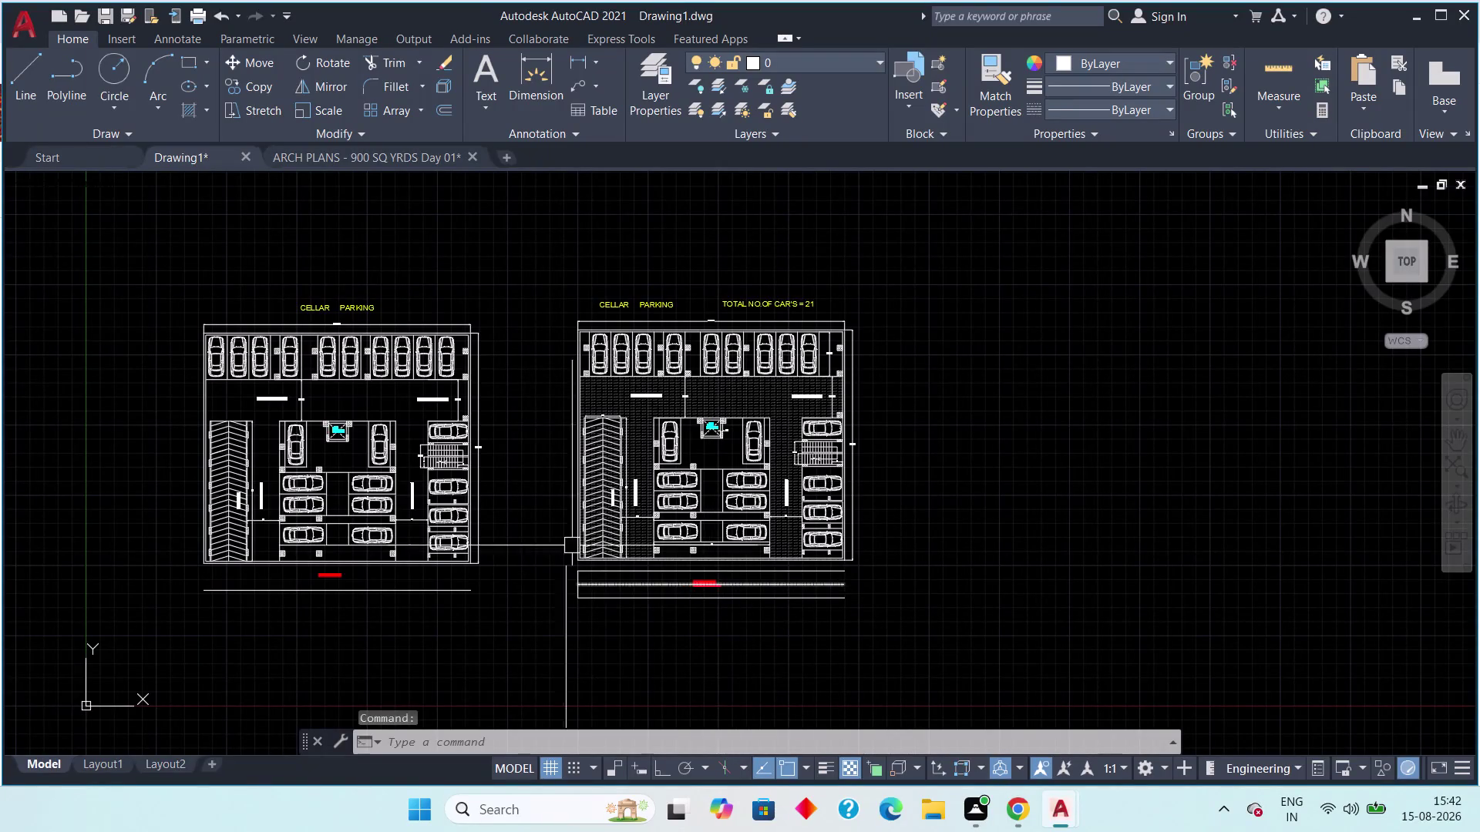
Pan and zoom across the right plan's title, driveway and both plan headings.
scroll(up, 3)
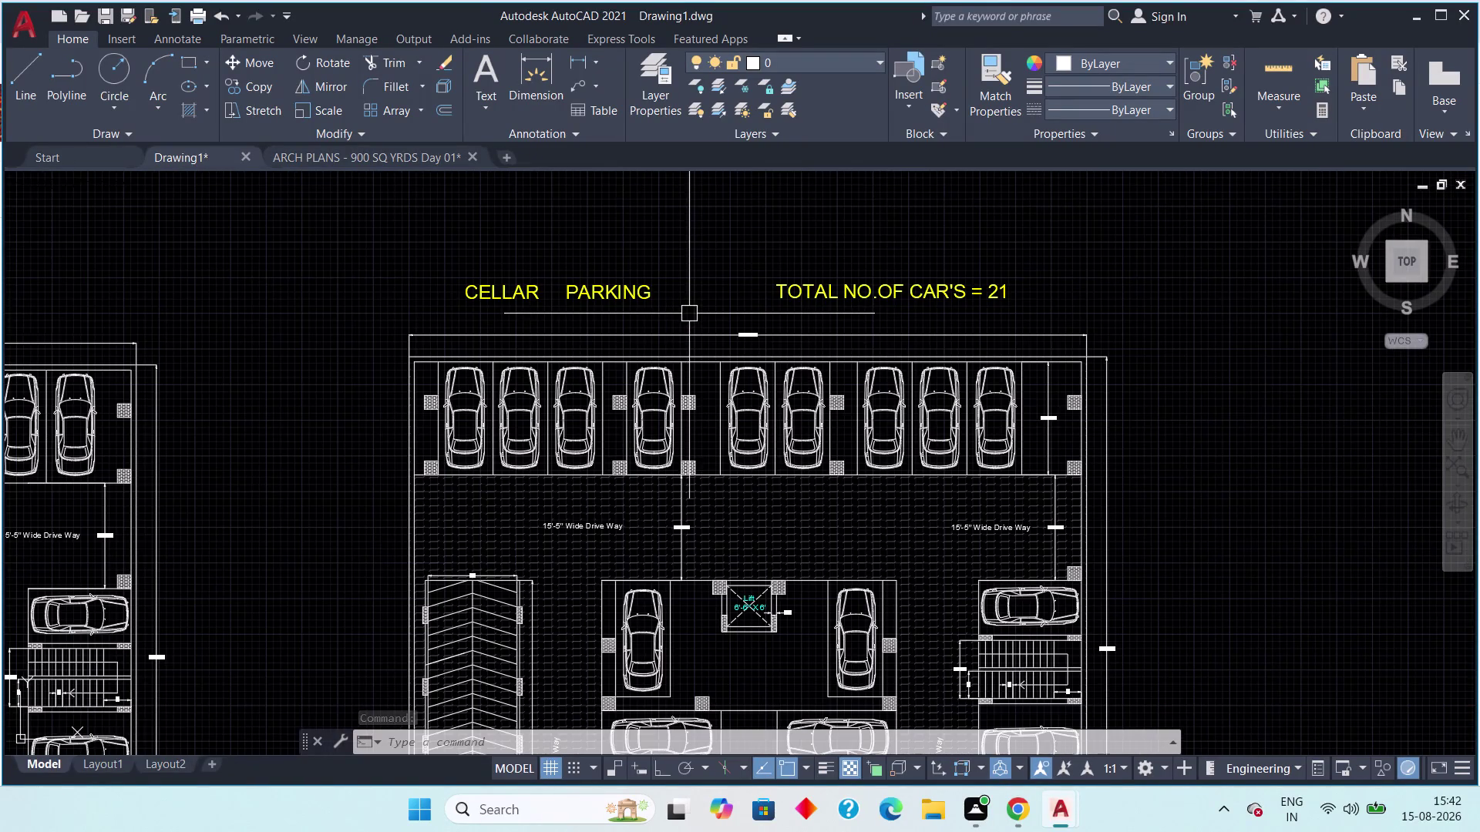
middle_drag(699, 312, 682, 329)
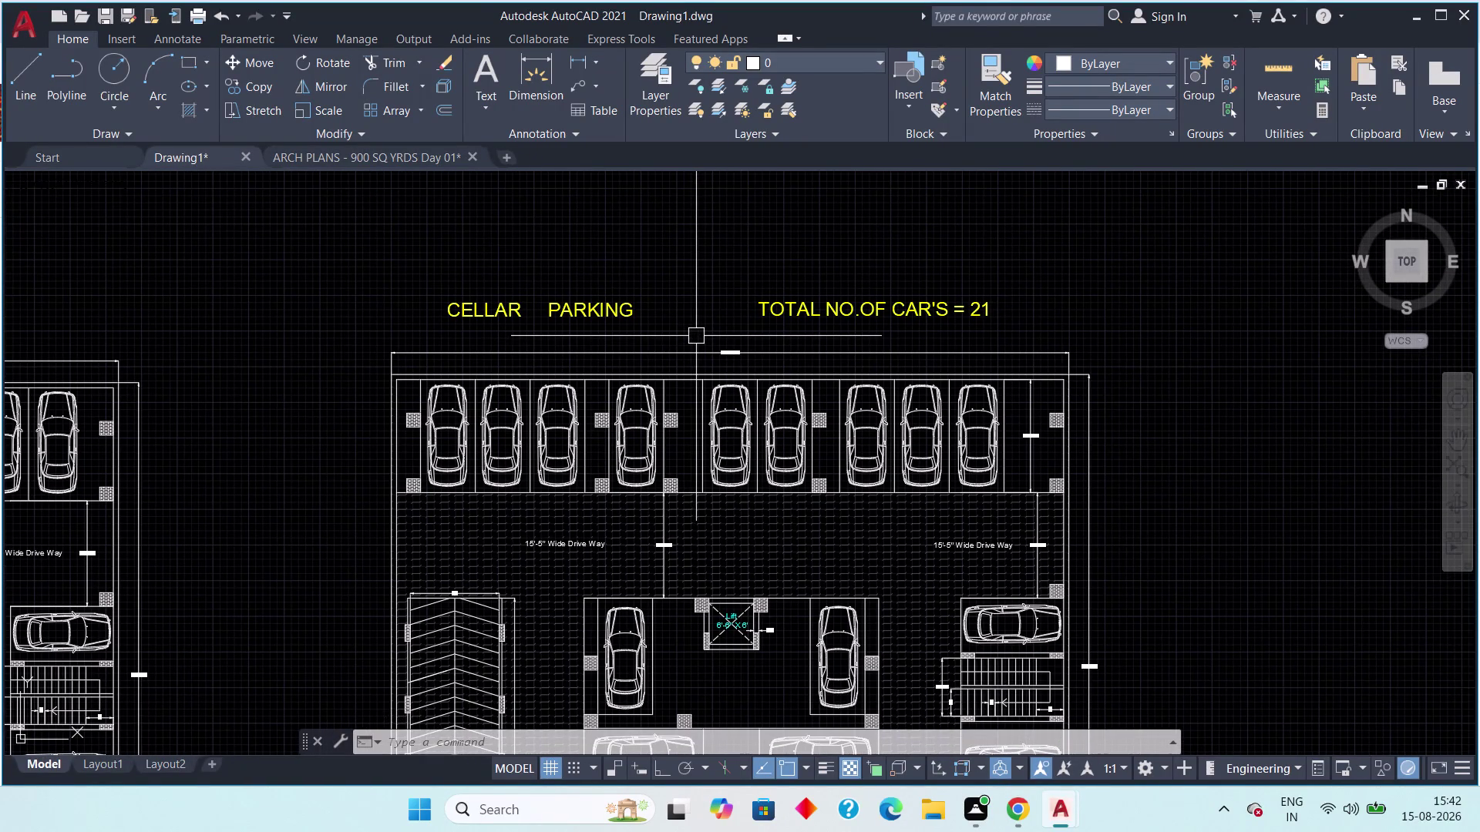
middle_drag(696, 336, 797, 352)
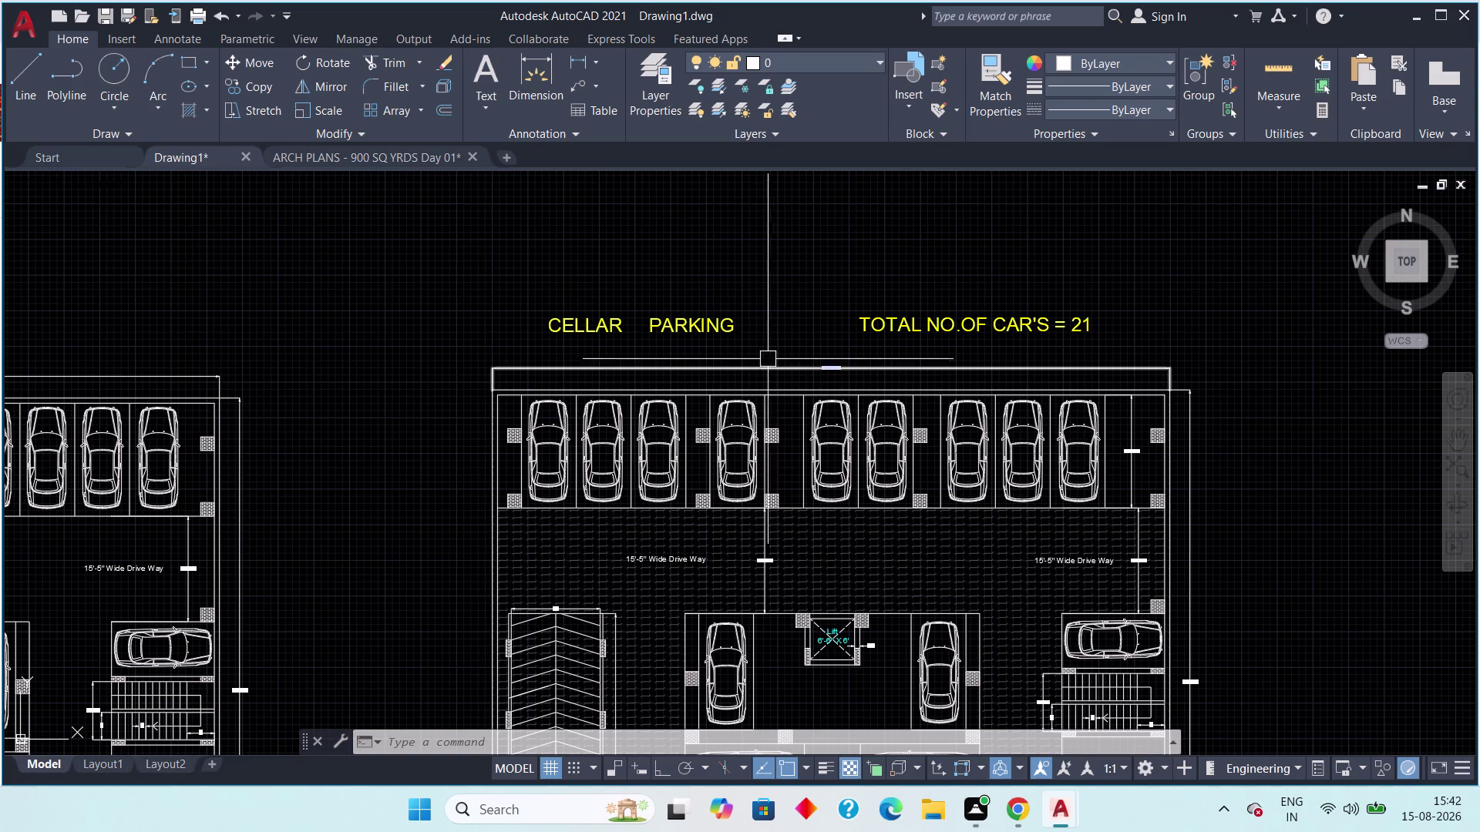
middle_drag(776, 354, 826, 368)
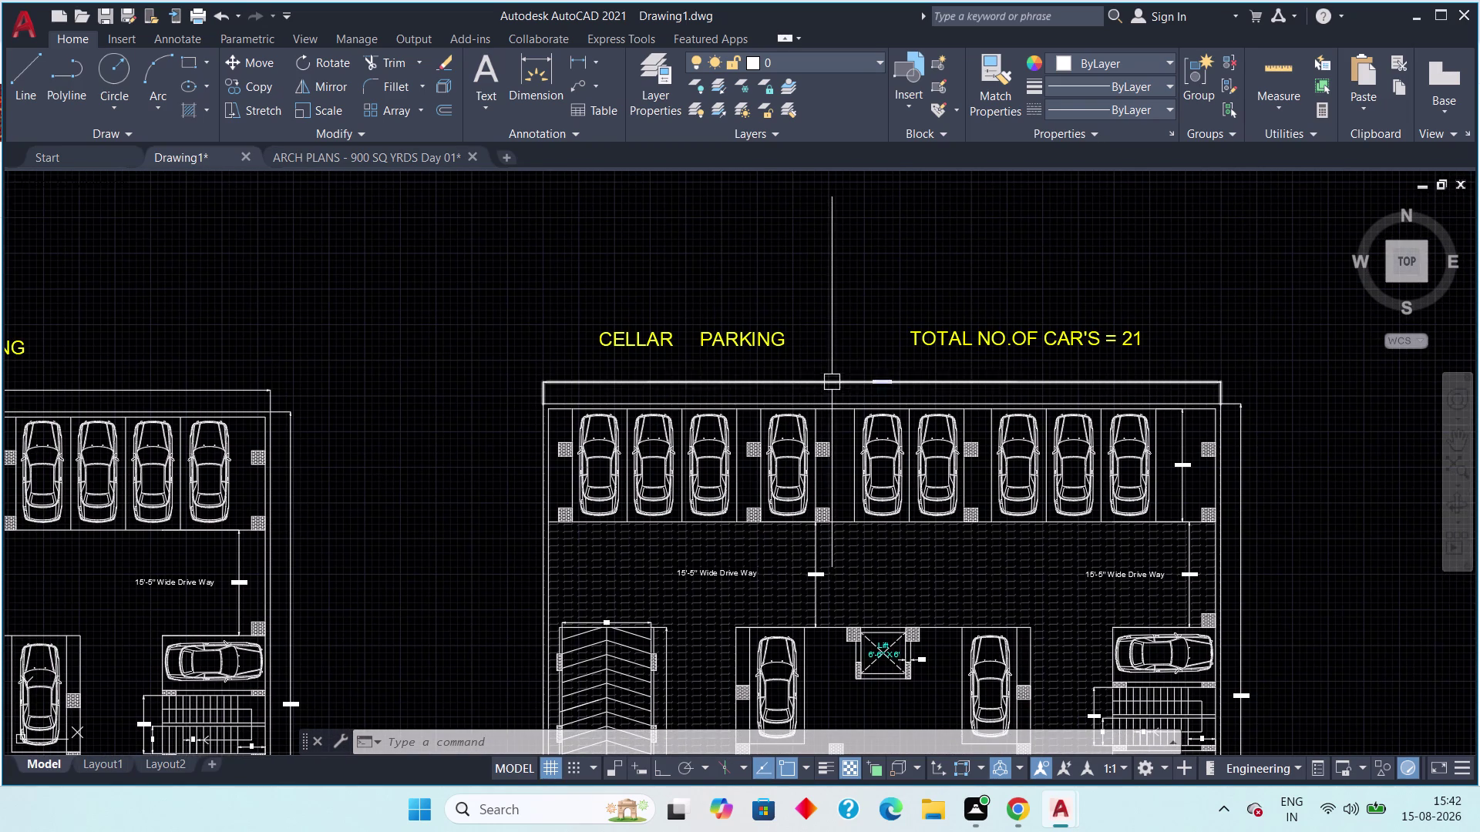
middle_drag(814, 365, 953, 360)
middle_drag(957, 358, 918, 359)
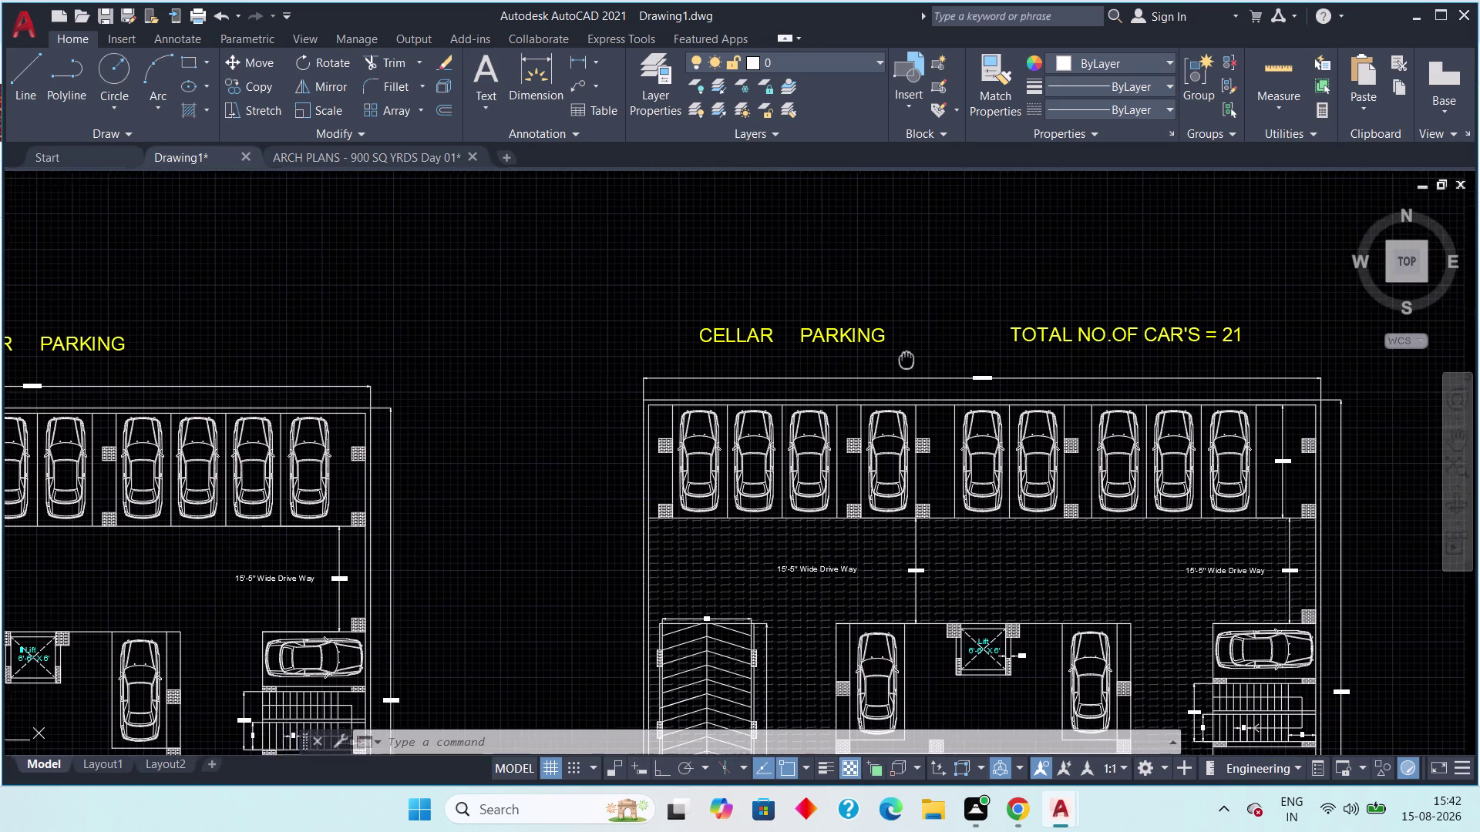
middle_drag(918, 359, 827, 366)
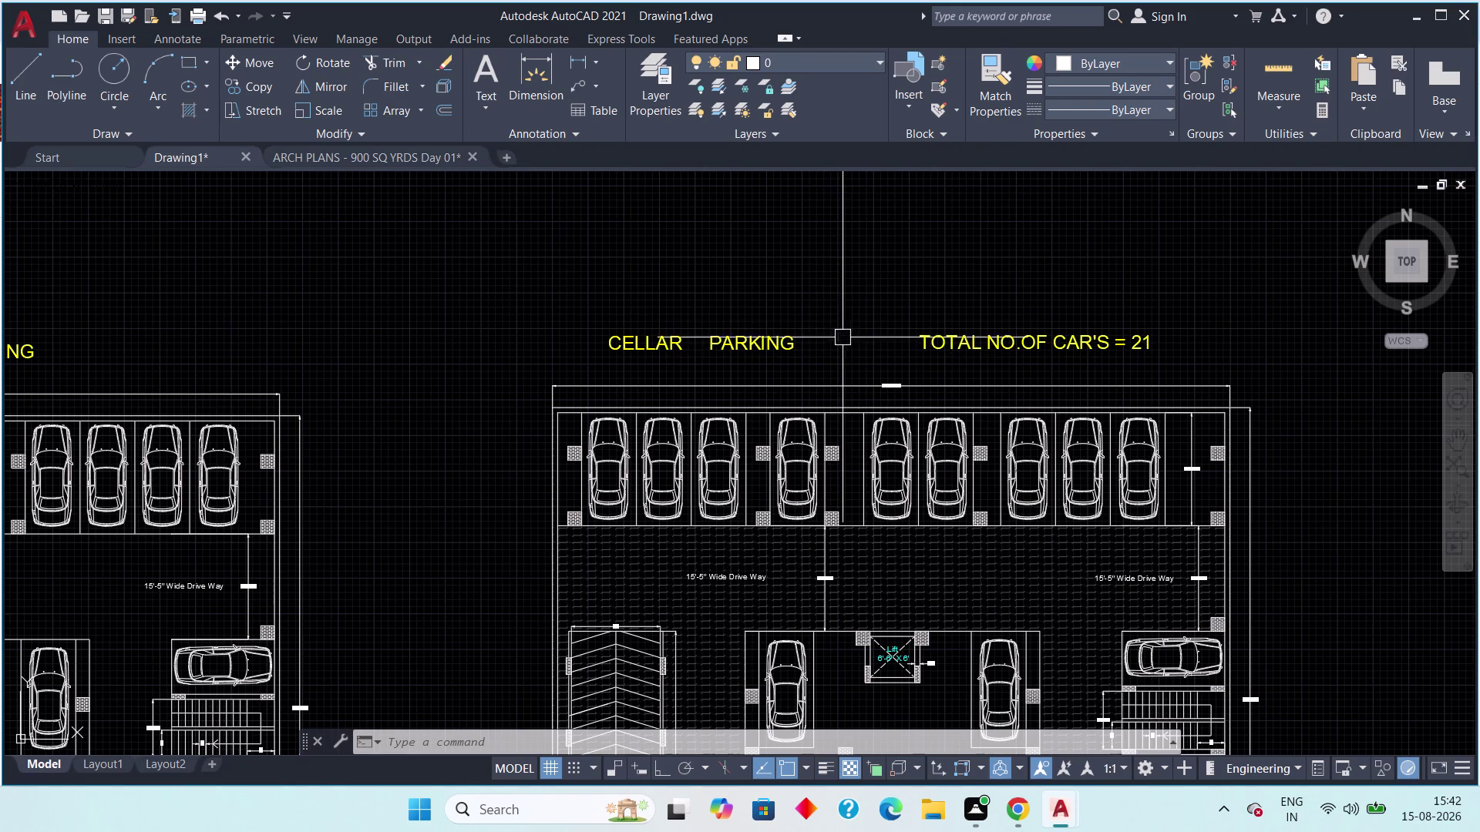
middle_drag(845, 342, 949, 328)
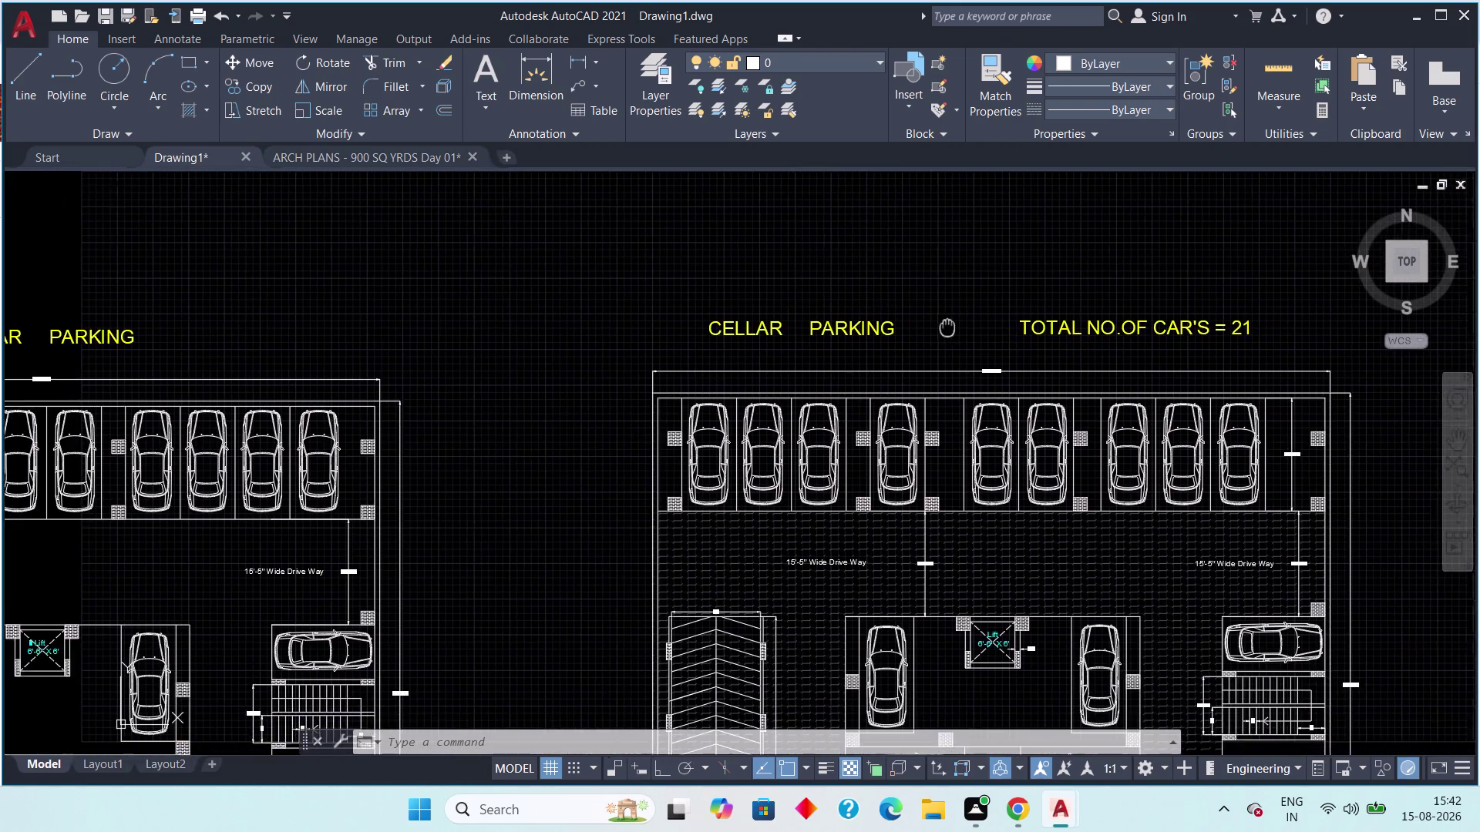
middle_drag(948, 327, 950, 328)
scroll(down, 3)
middle_drag(711, 387, 951, 425)
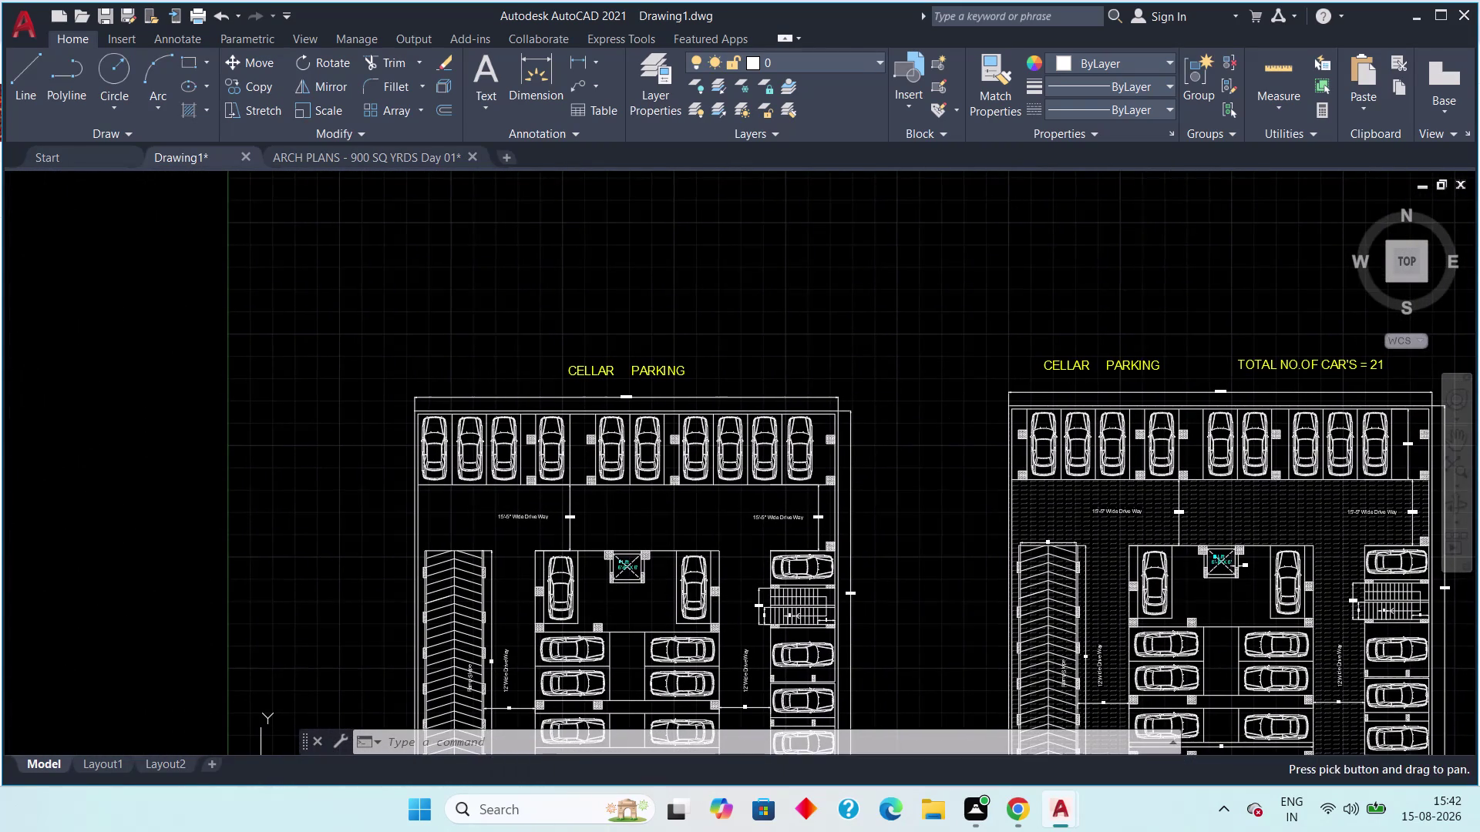
middle_drag(922, 510, 850, 453)
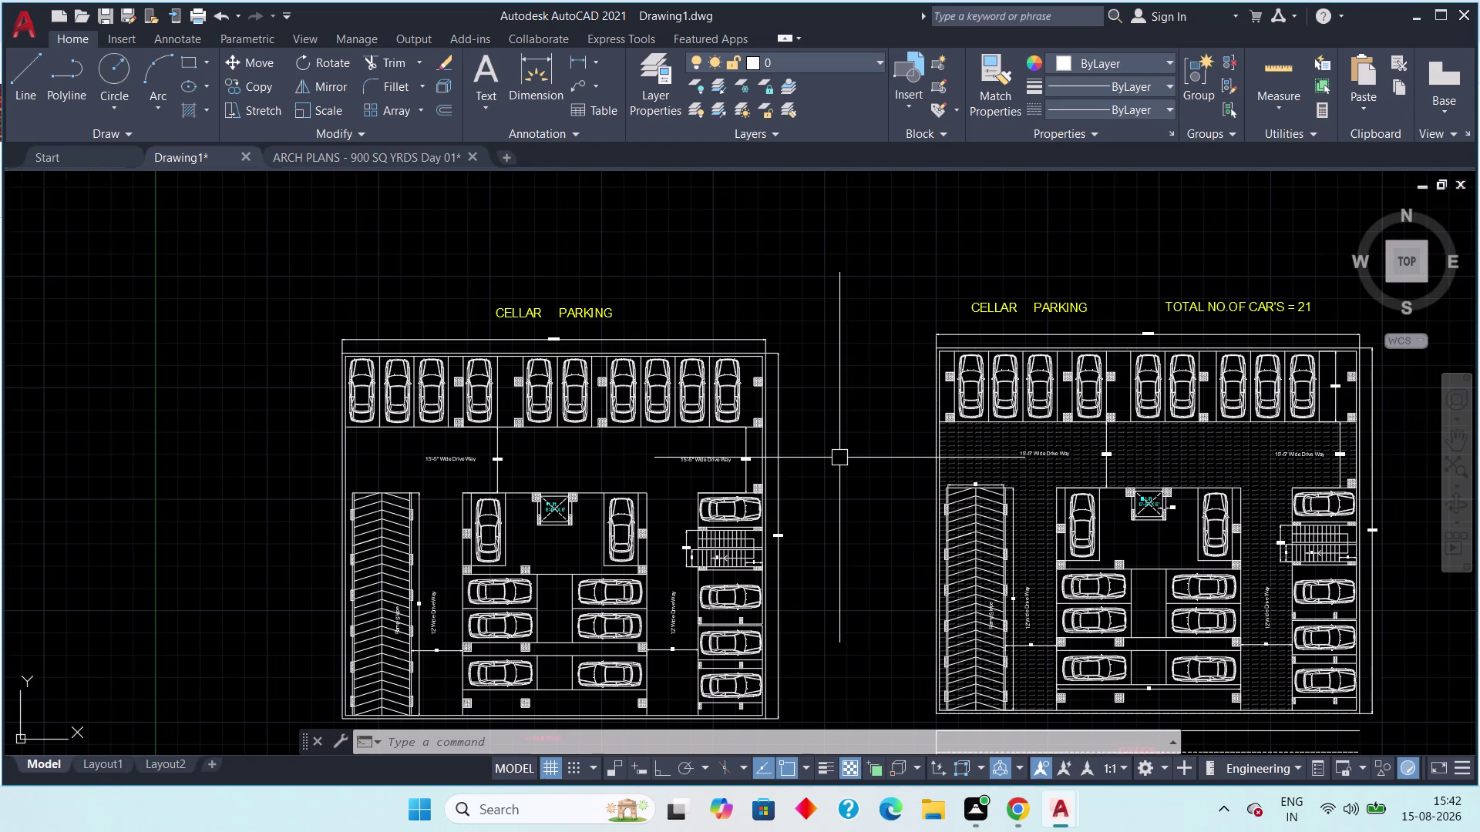
scroll(up, 3)
middle_drag(462, 479, 474, 479)
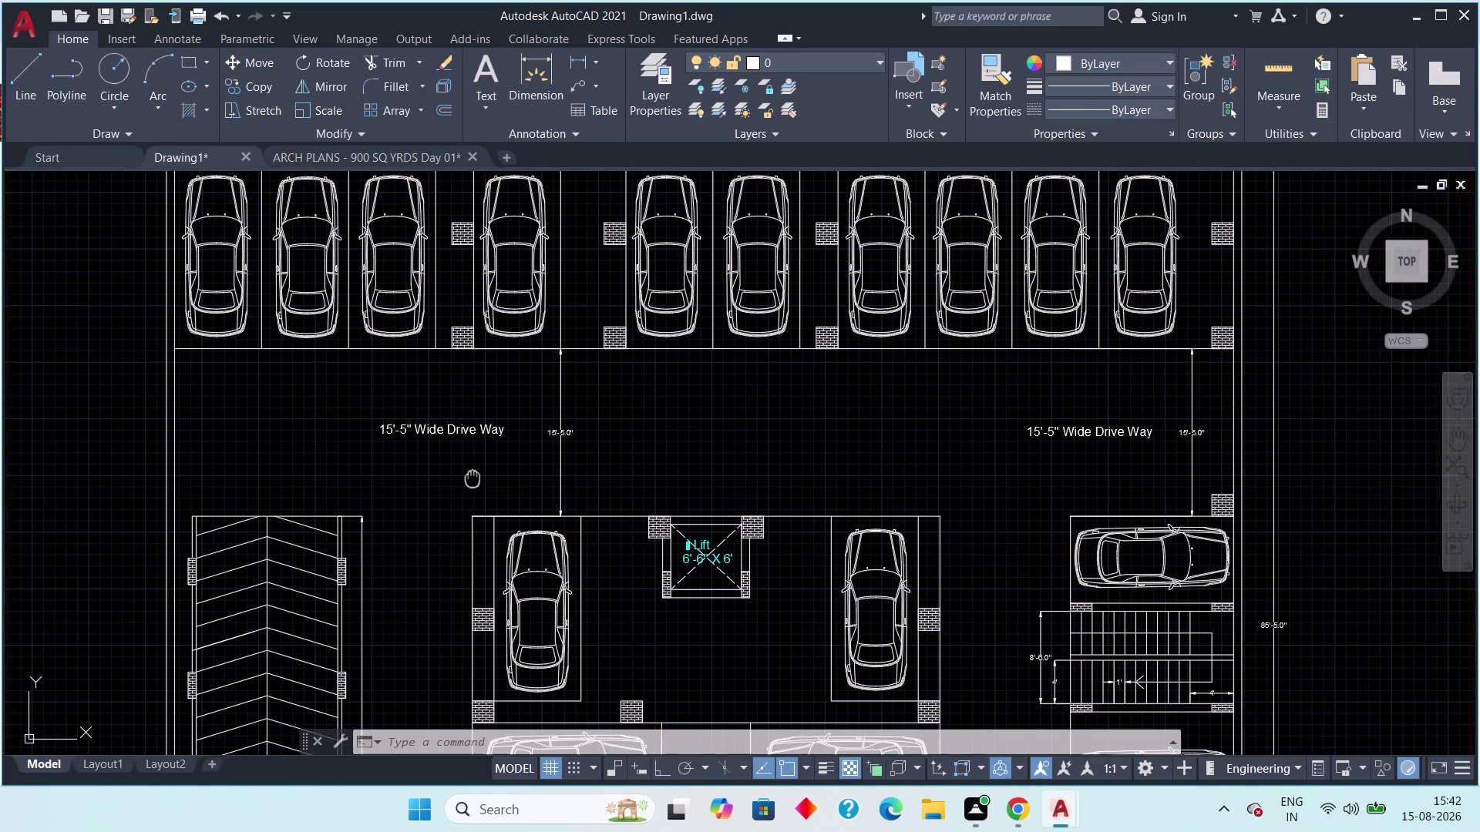
middle_drag(474, 479, 531, 471)
scroll(down, 3)
scroll(up, 3)
scroll(down, 3)
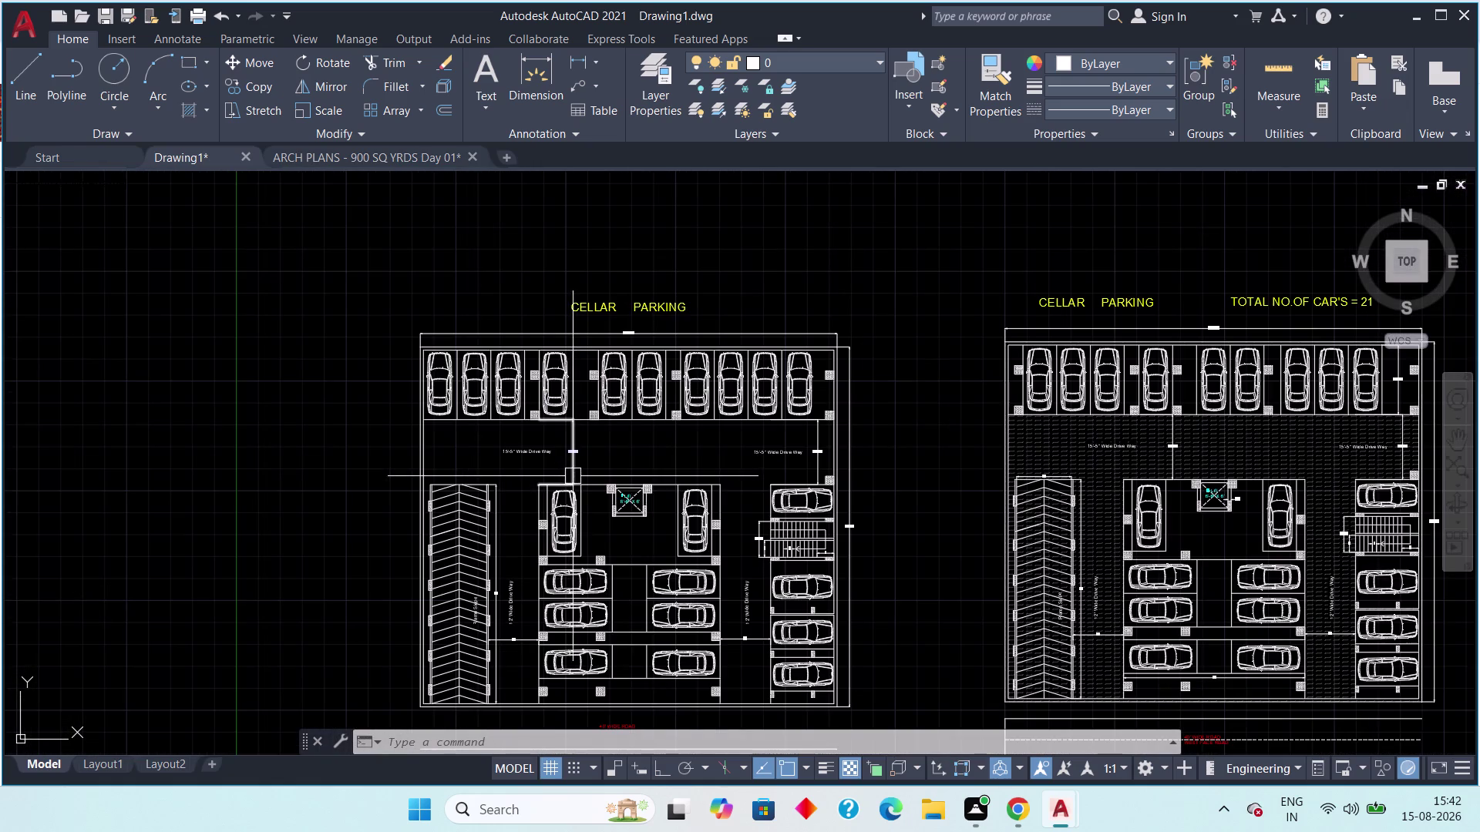
middle_drag(762, 484, 650, 442)
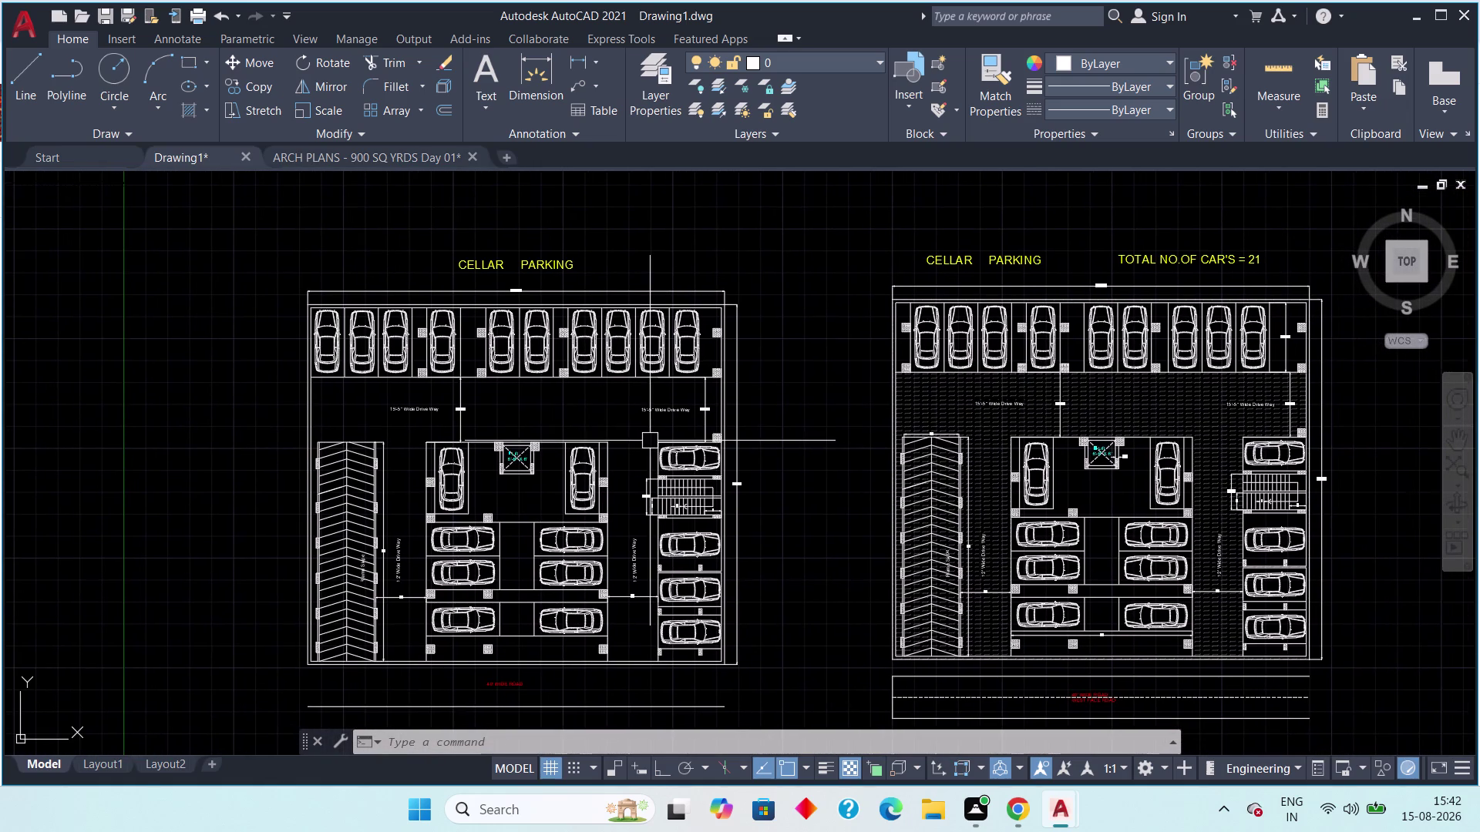
middle_drag(832, 481, 783, 401)
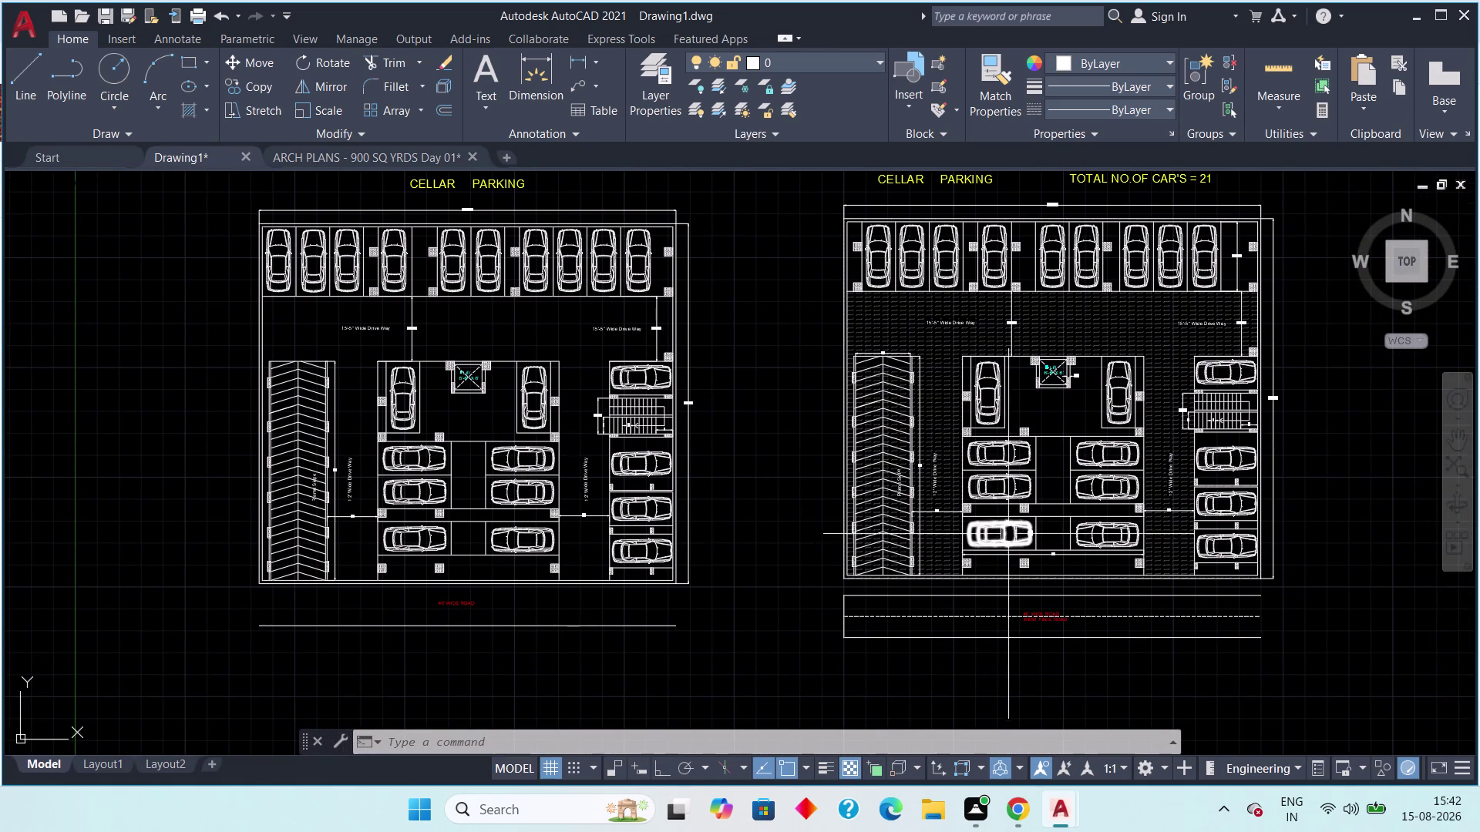
scroll(up, 3)
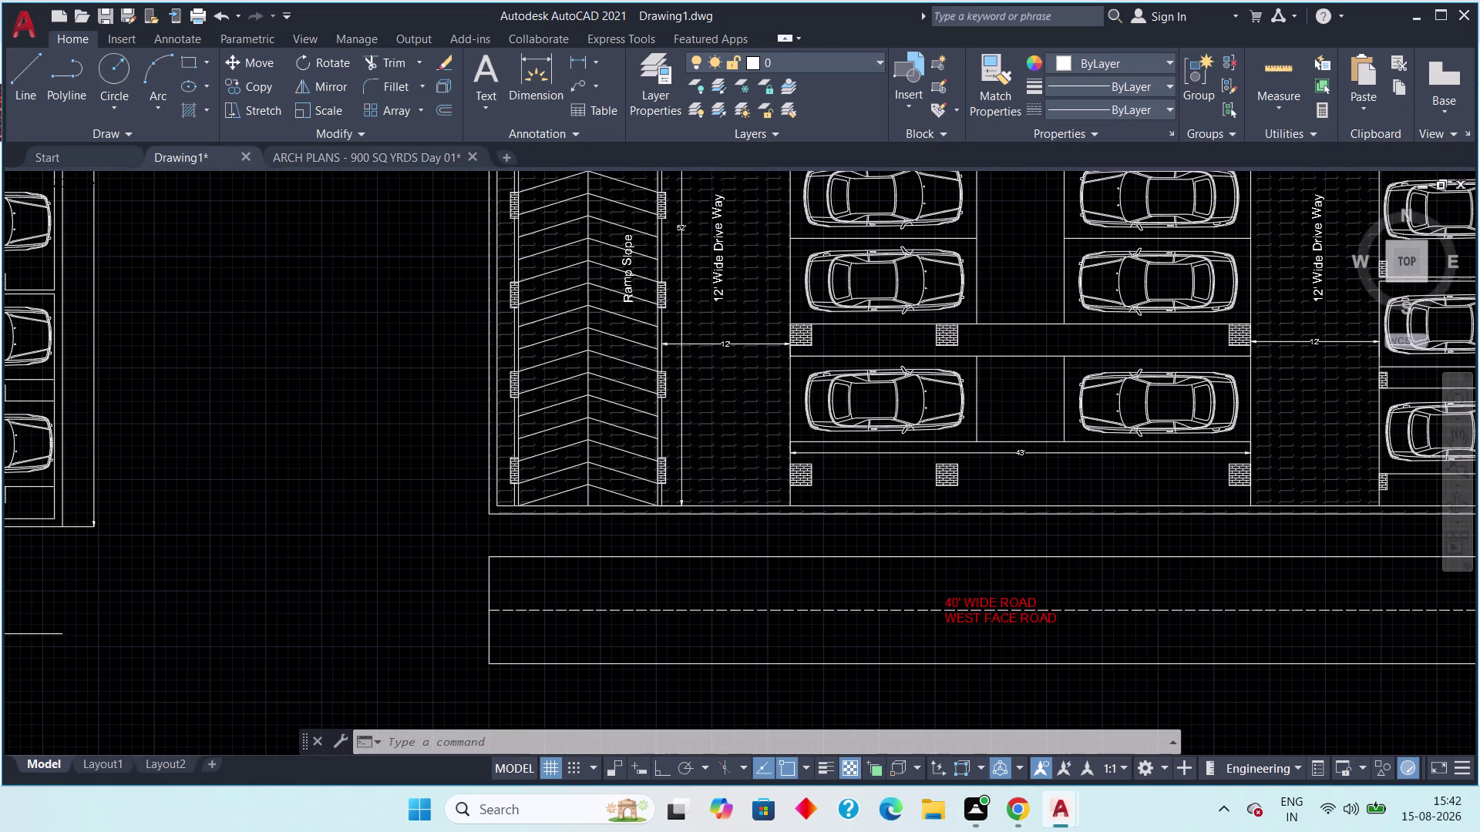
scroll(down, 3)
scroll(down, 3)
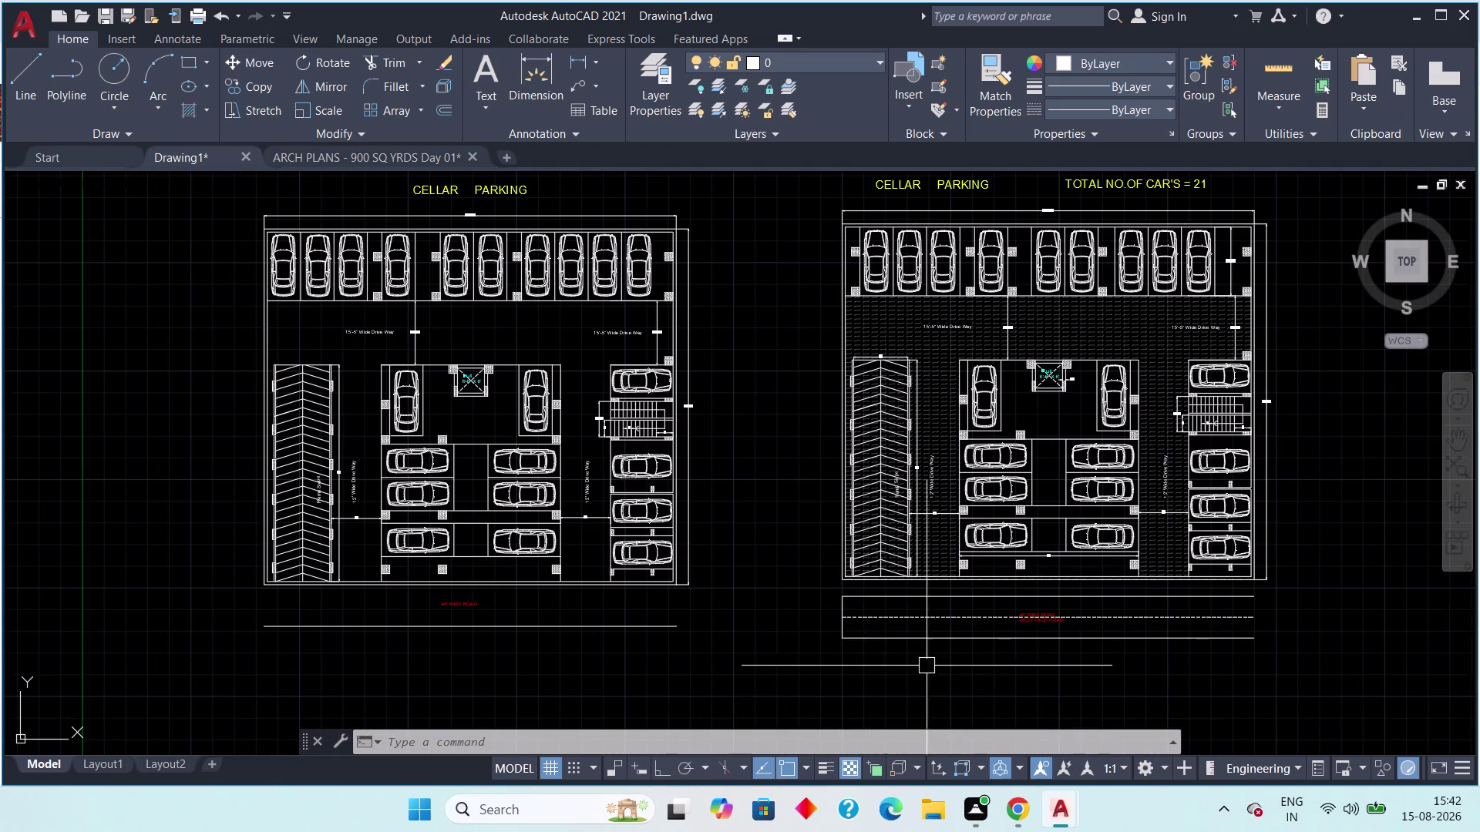
Frame both parking plans side by side, then start a crossing window over the left plan.
middle_drag(871, 656, 706, 680)
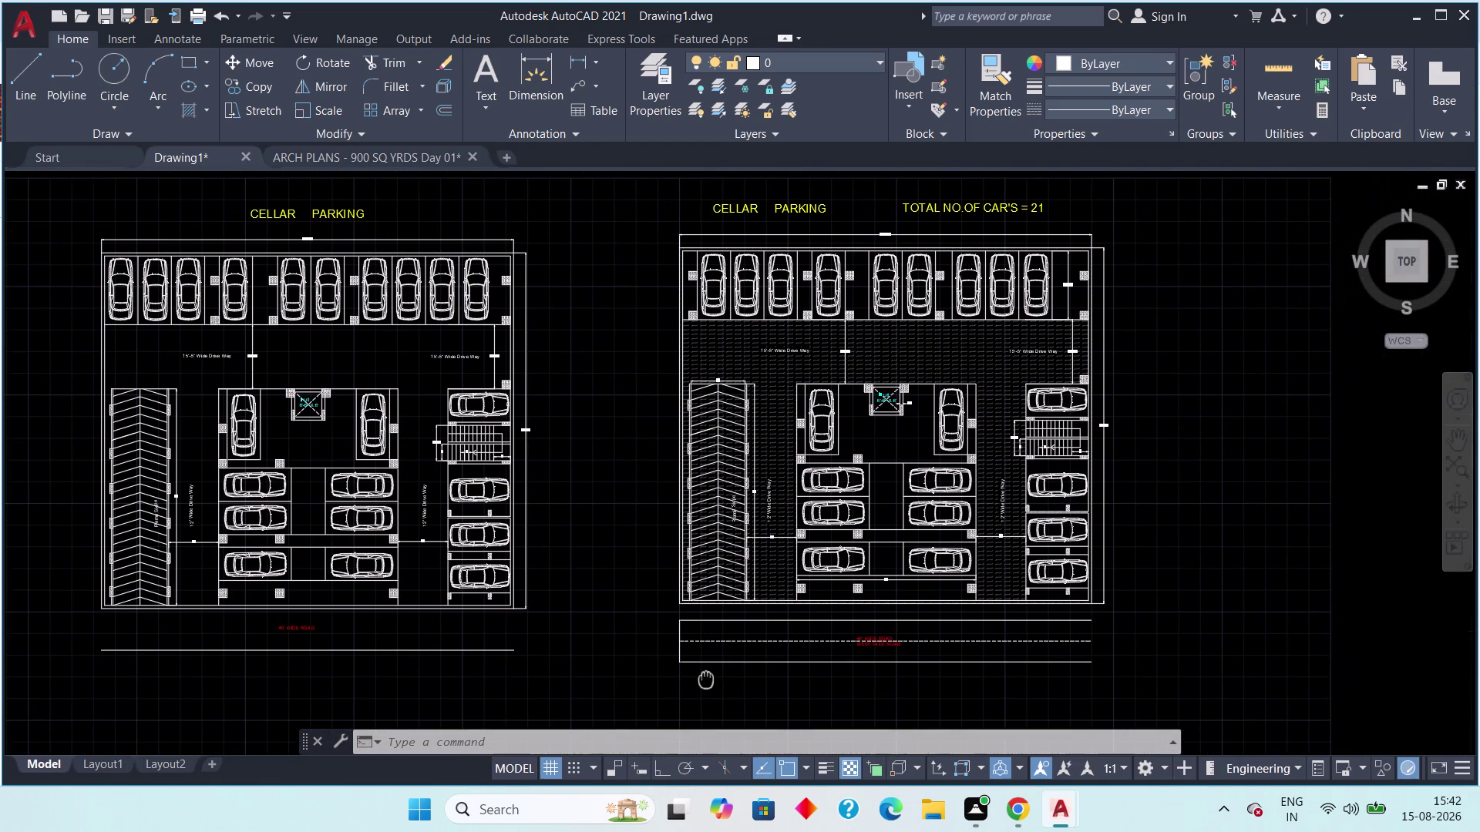
middle_drag(706, 680, 682, 673)
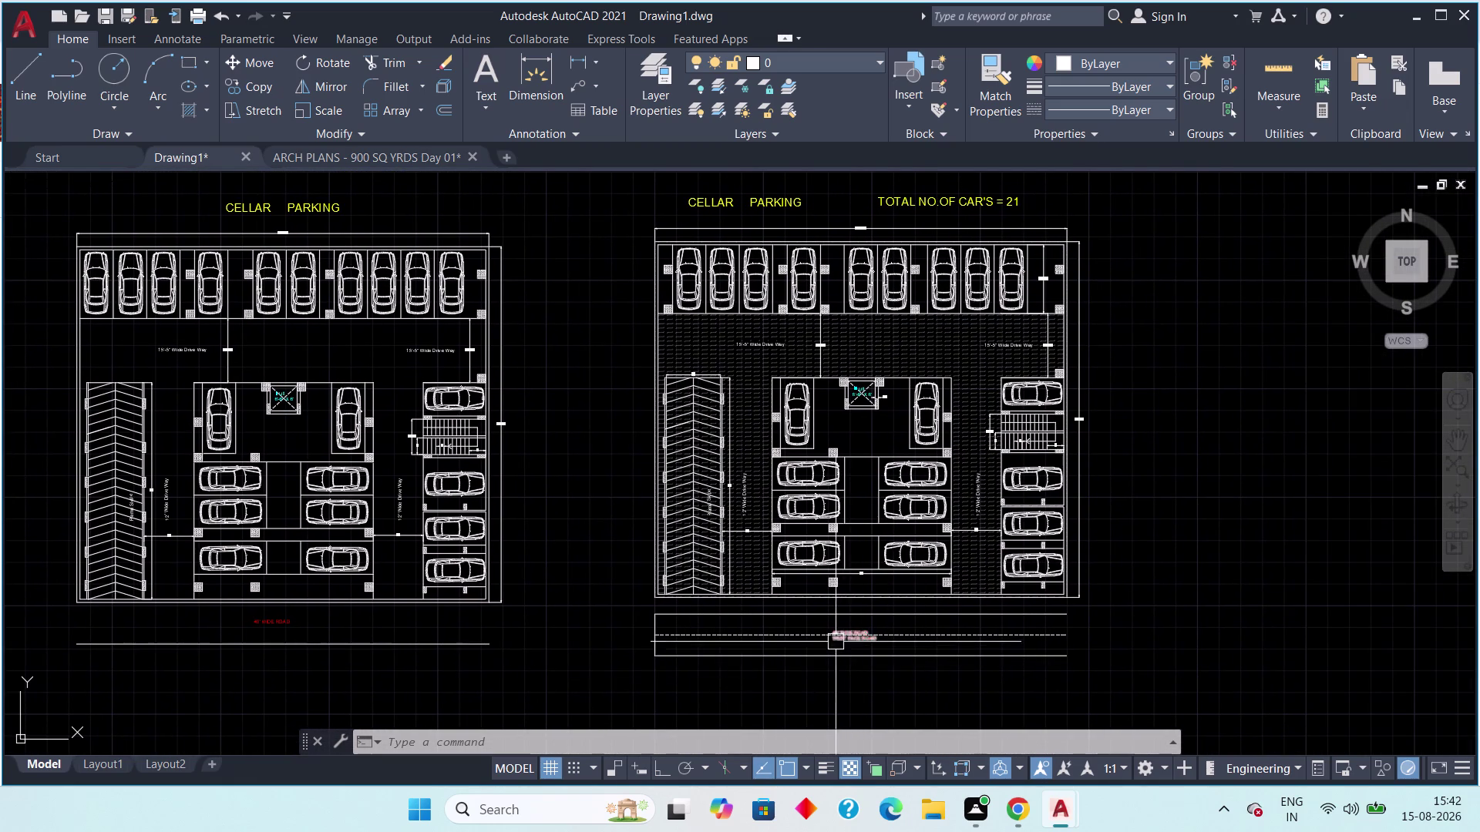
scroll(up, 3)
middle_drag(710, 450, 675, 706)
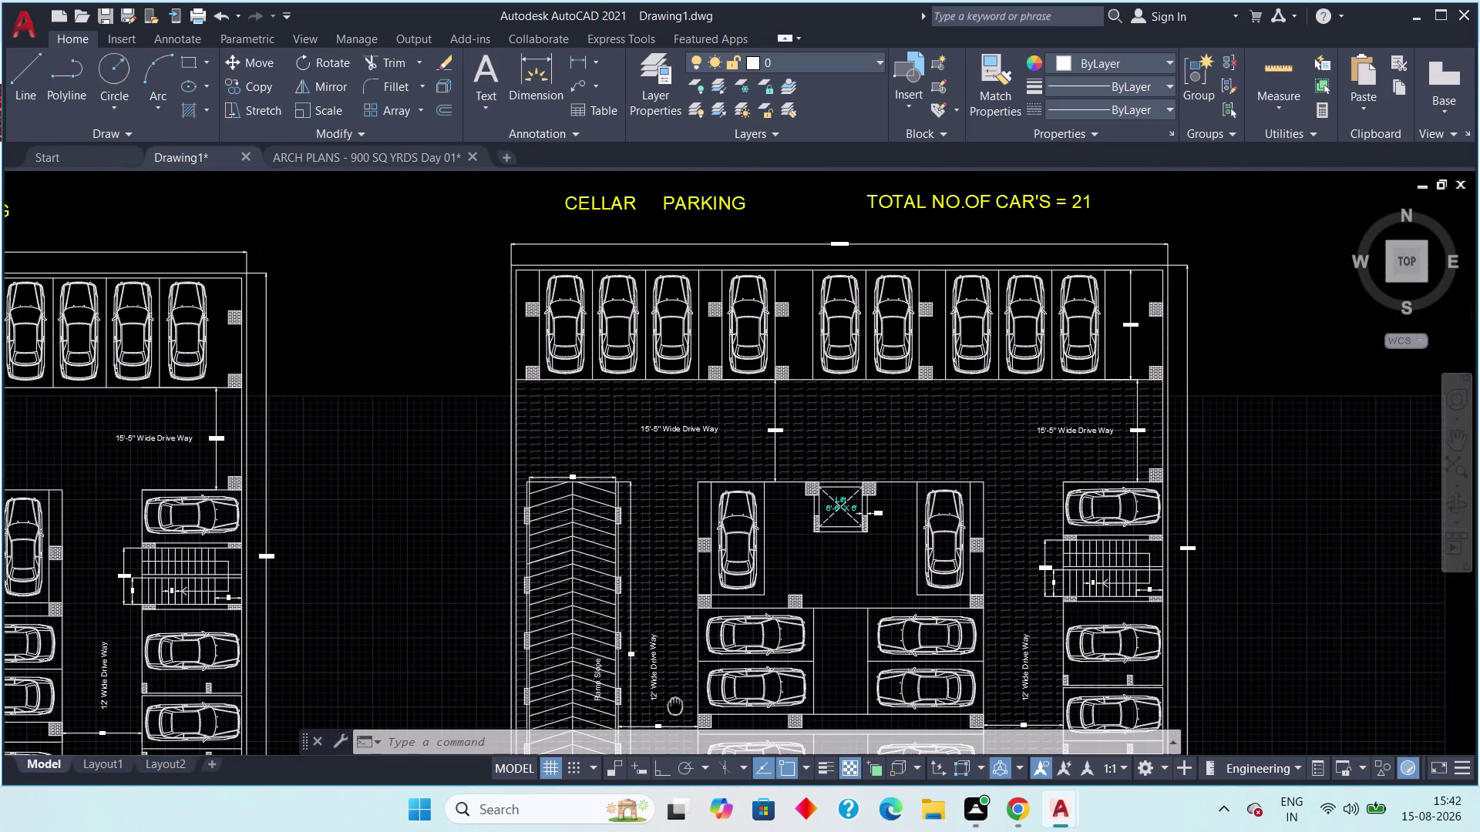
middle_drag(675, 706, 674, 706)
scroll(up, 3)
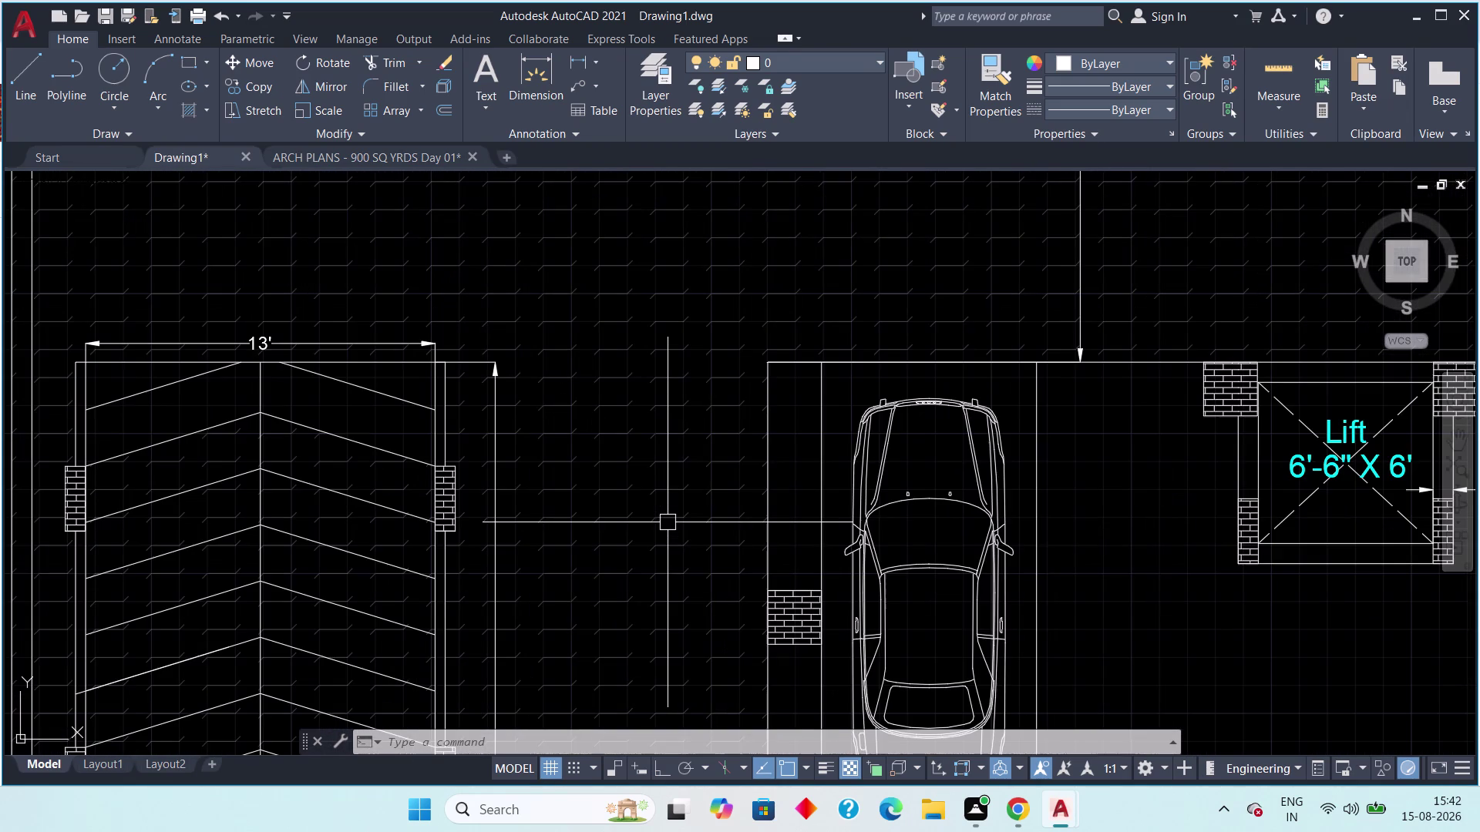
scroll(up, 3)
scroll(down, 3)
scroll(down, 3)
middle_drag(944, 443, 922, 449)
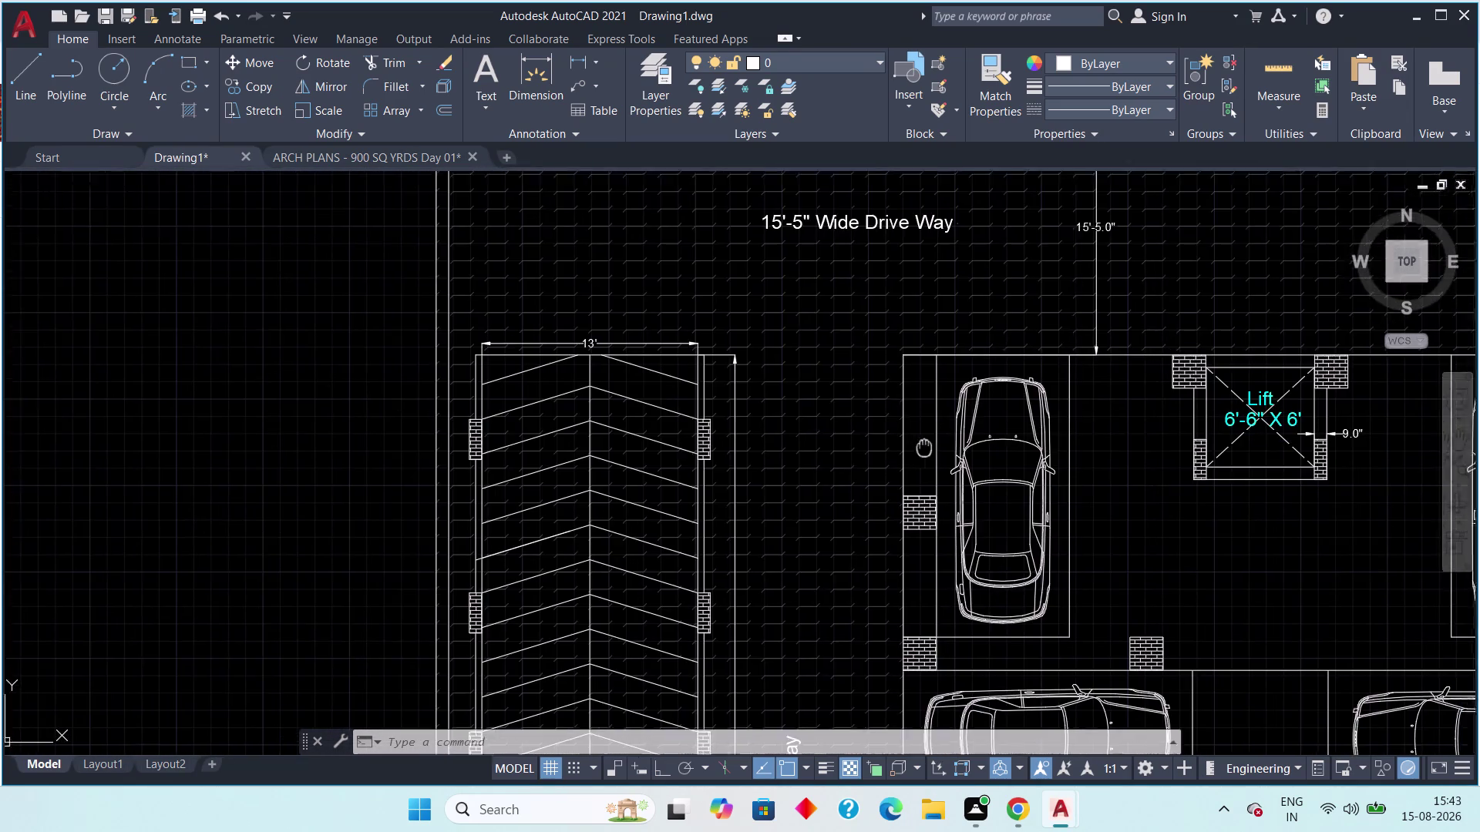
middle_drag(922, 448, 896, 477)
scroll(down, 3)
middle_drag(1087, 454, 907, 400)
scroll(down, 3)
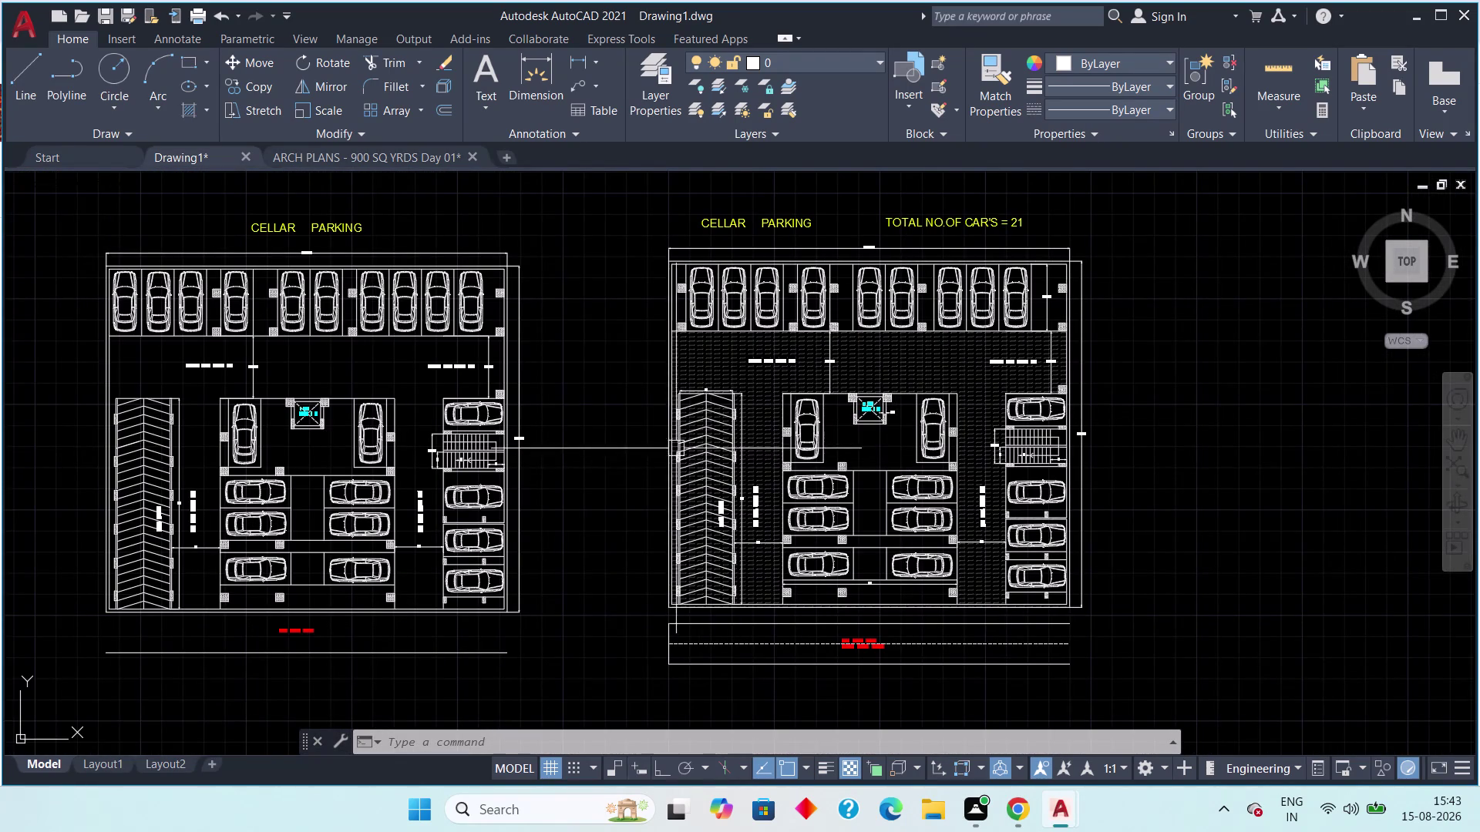
middle_drag(605, 458, 716, 454)
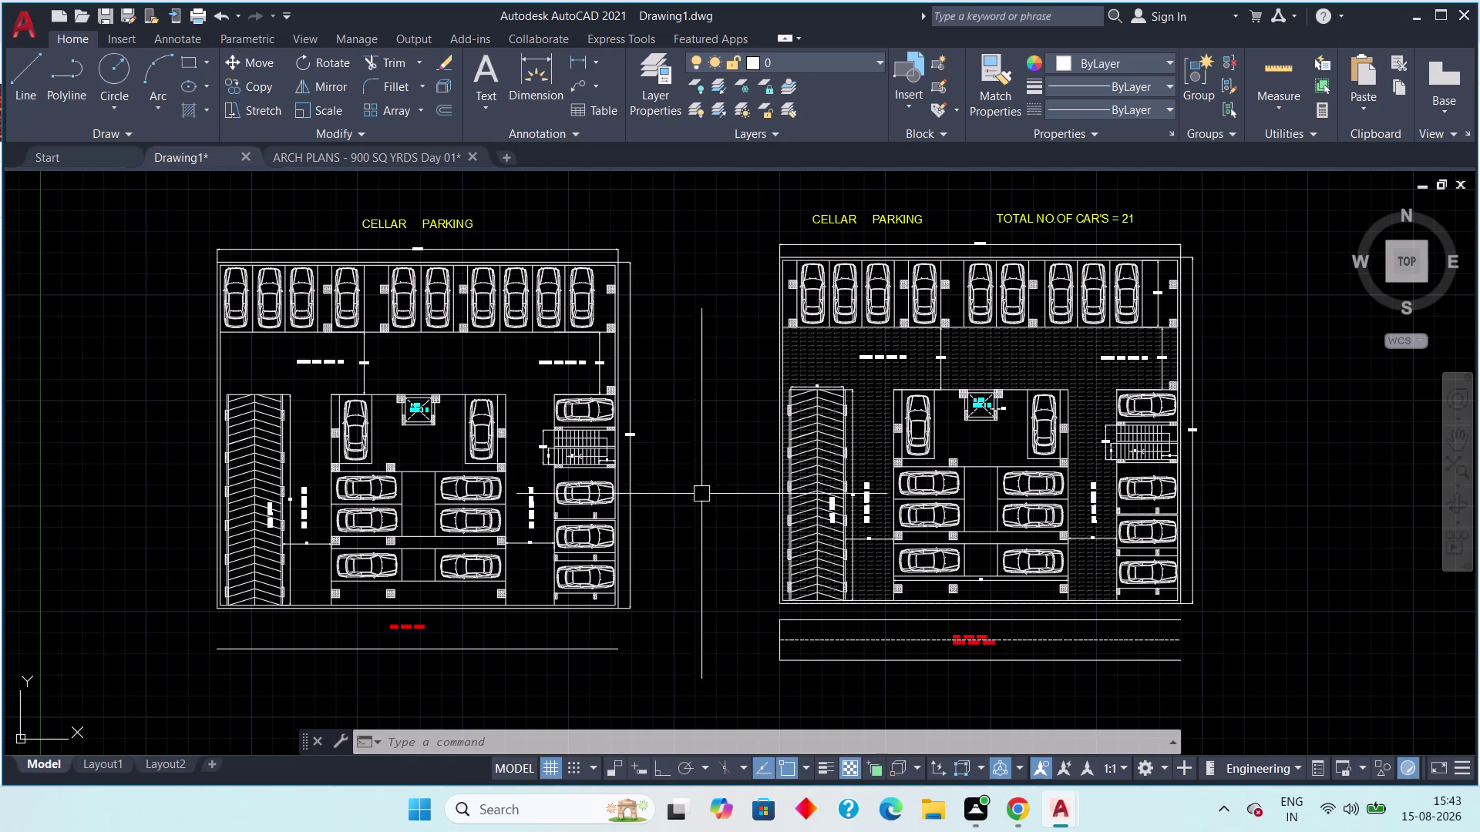
scroll(down, 3)
middle_drag(681, 488, 772, 490)
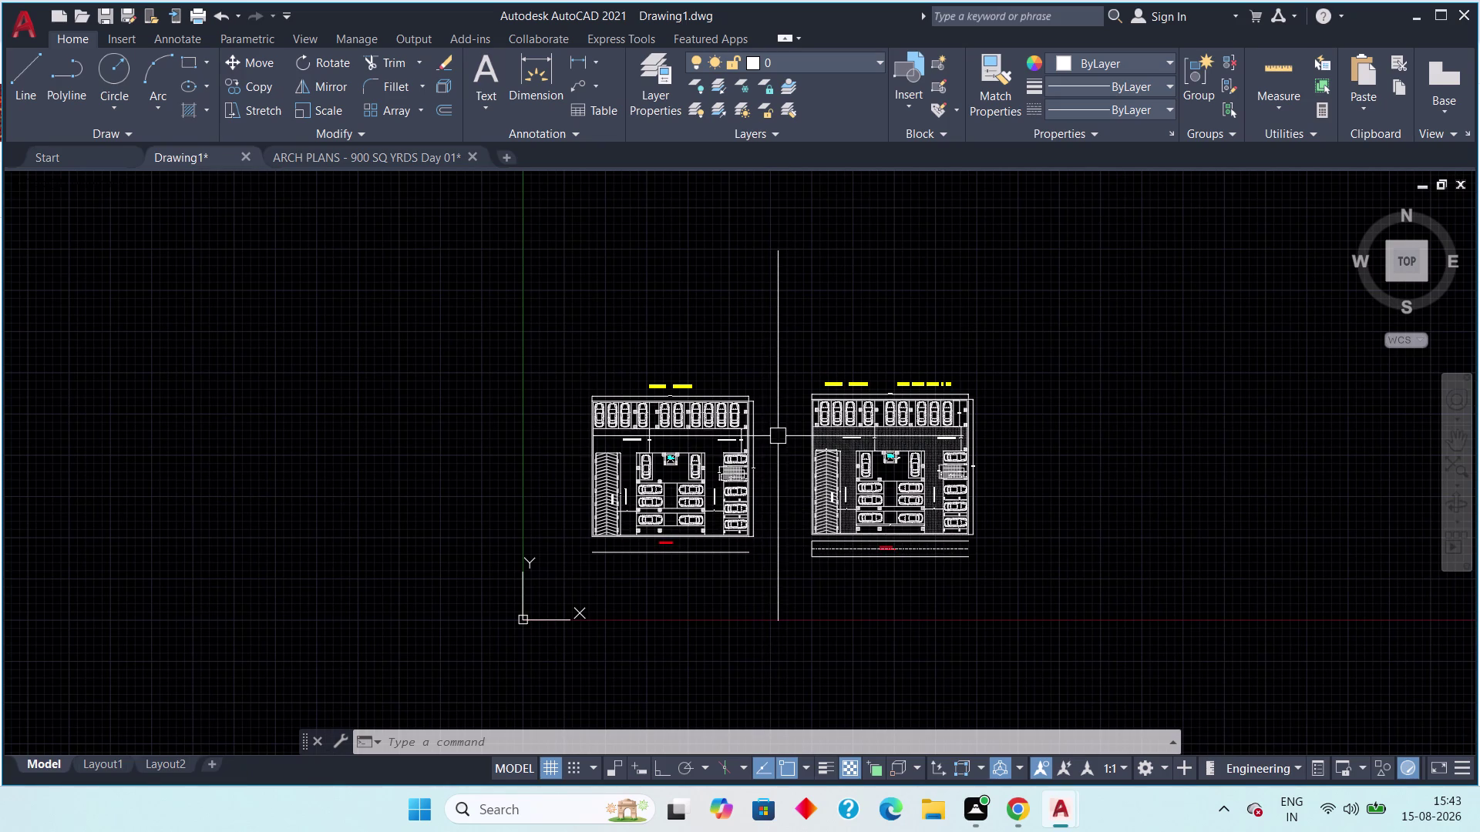
scroll(up, 3)
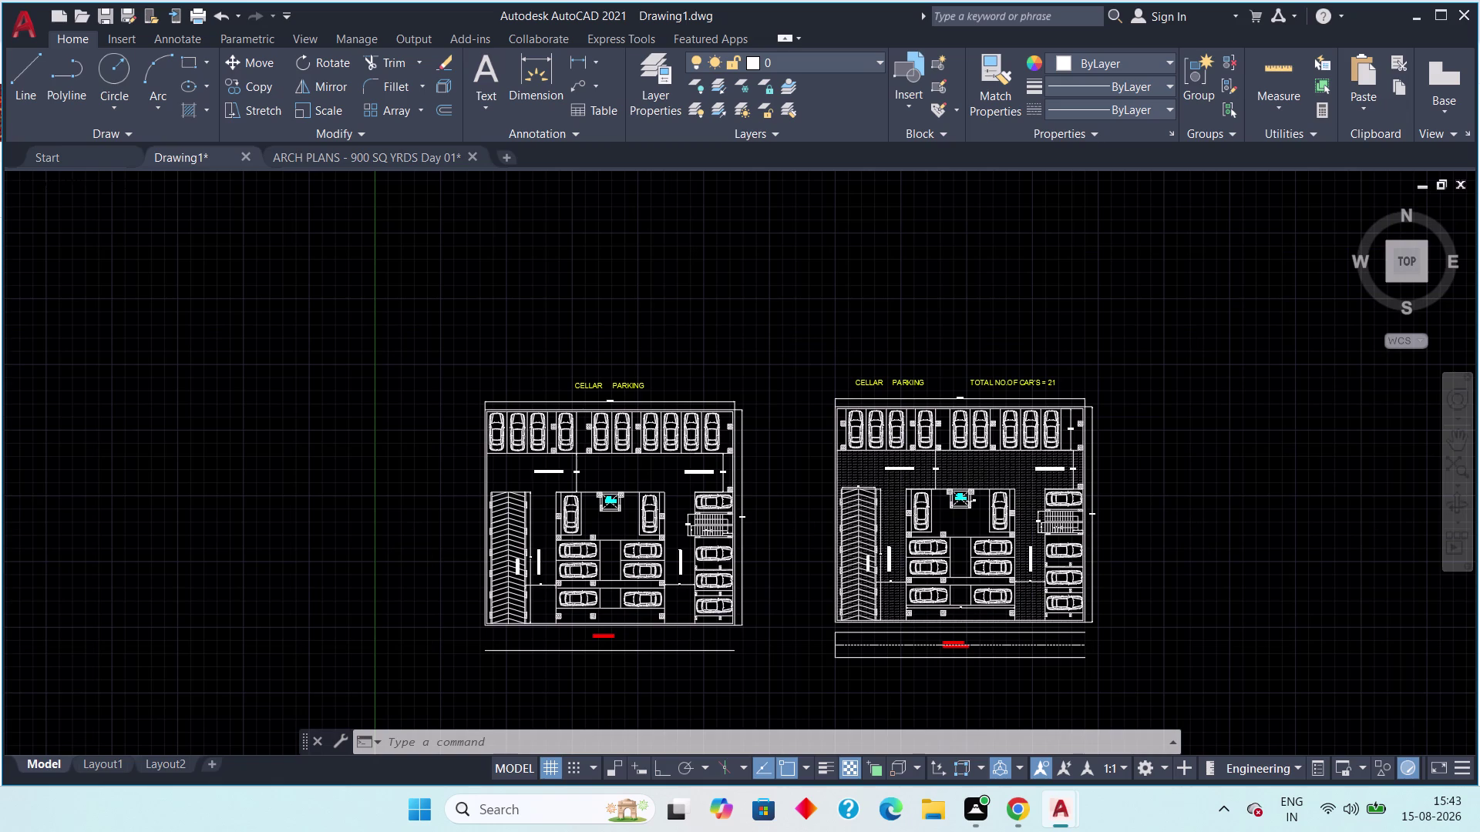
middle_drag(770, 484, 785, 389)
scroll(down, 3)
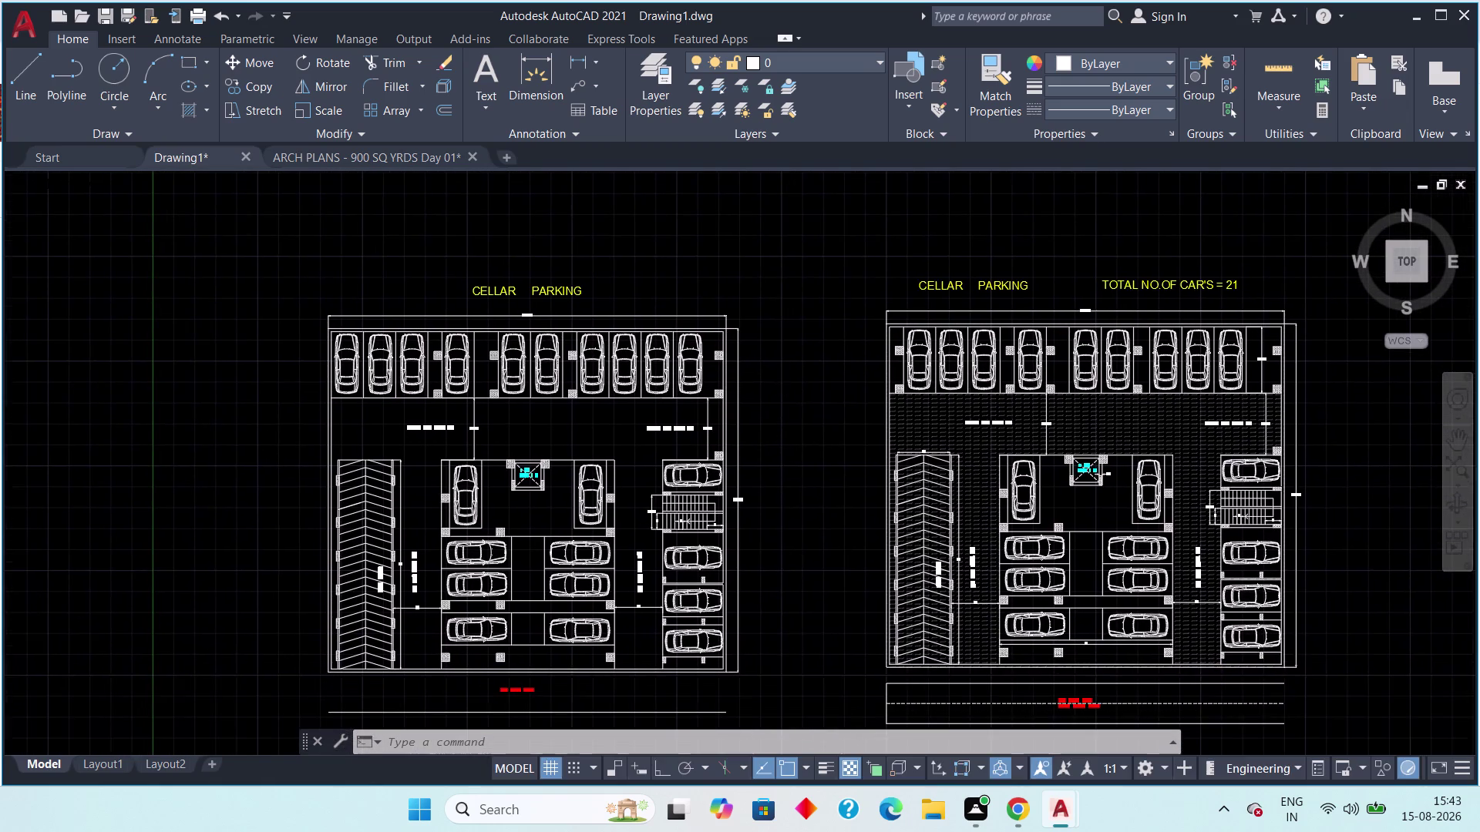
middle_drag(786, 404, 834, 397)
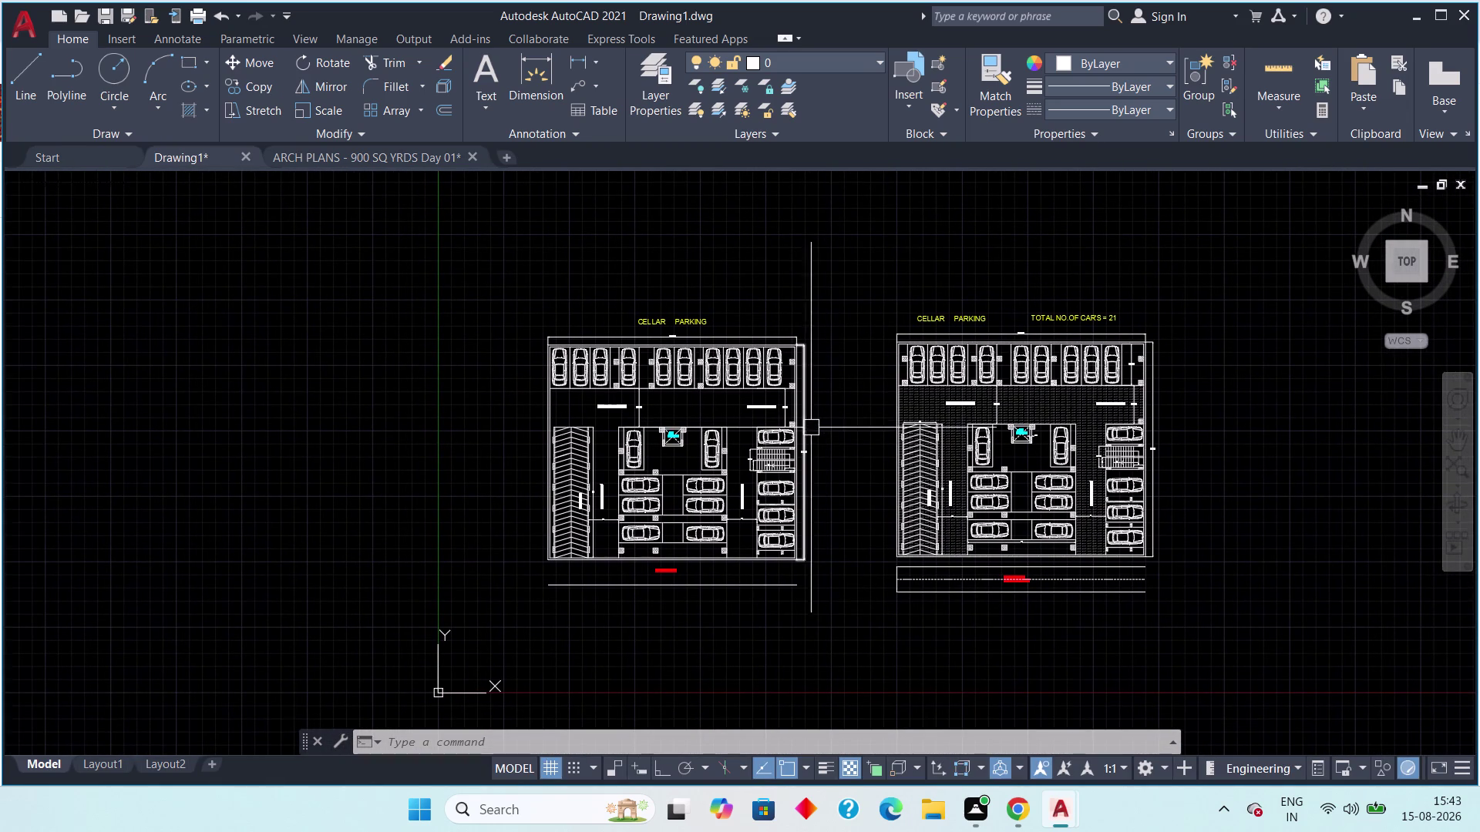
middle_drag(811, 428, 837, 478)
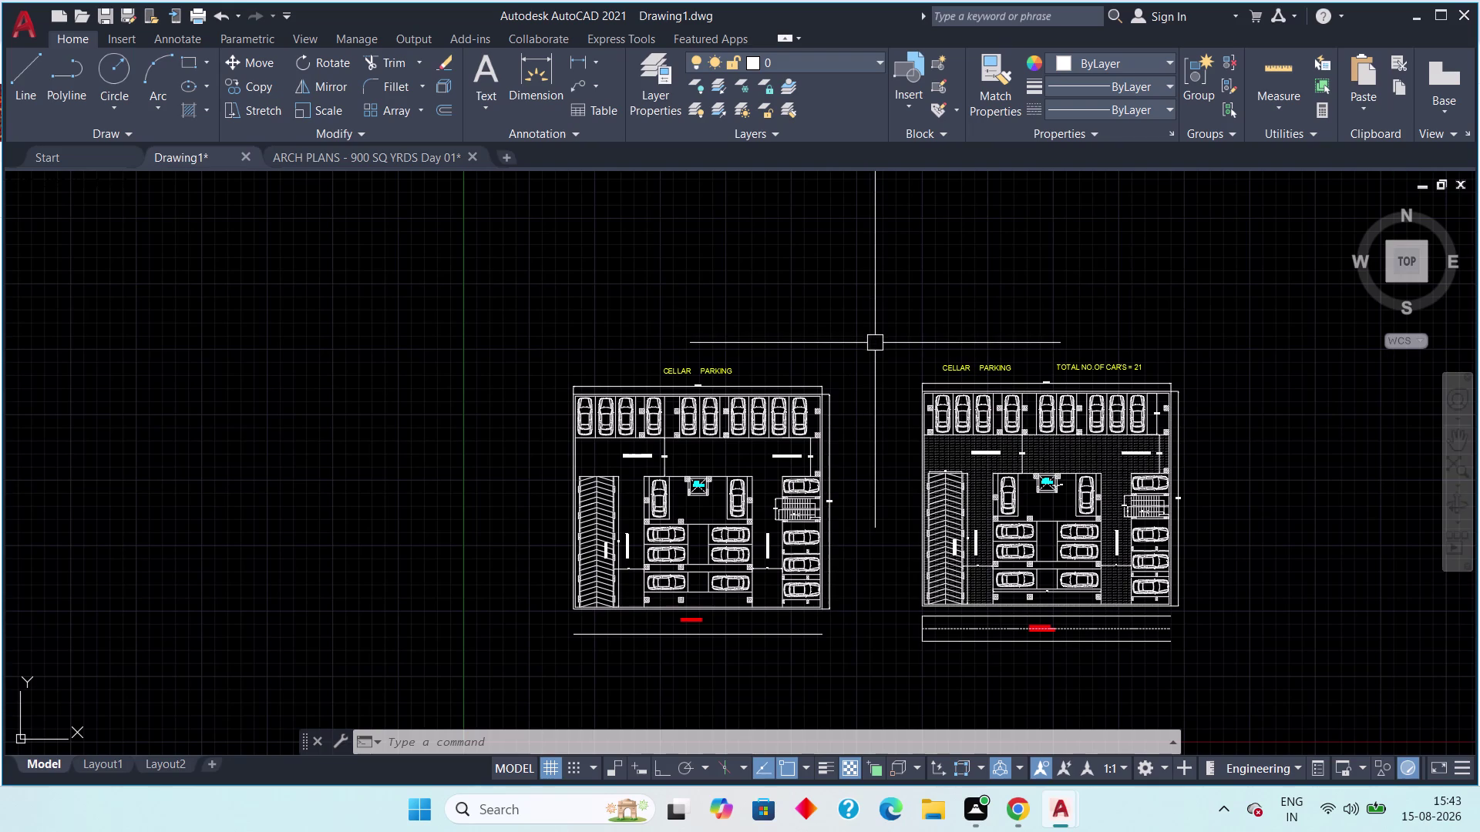
drag(875, 284, 876, 292)
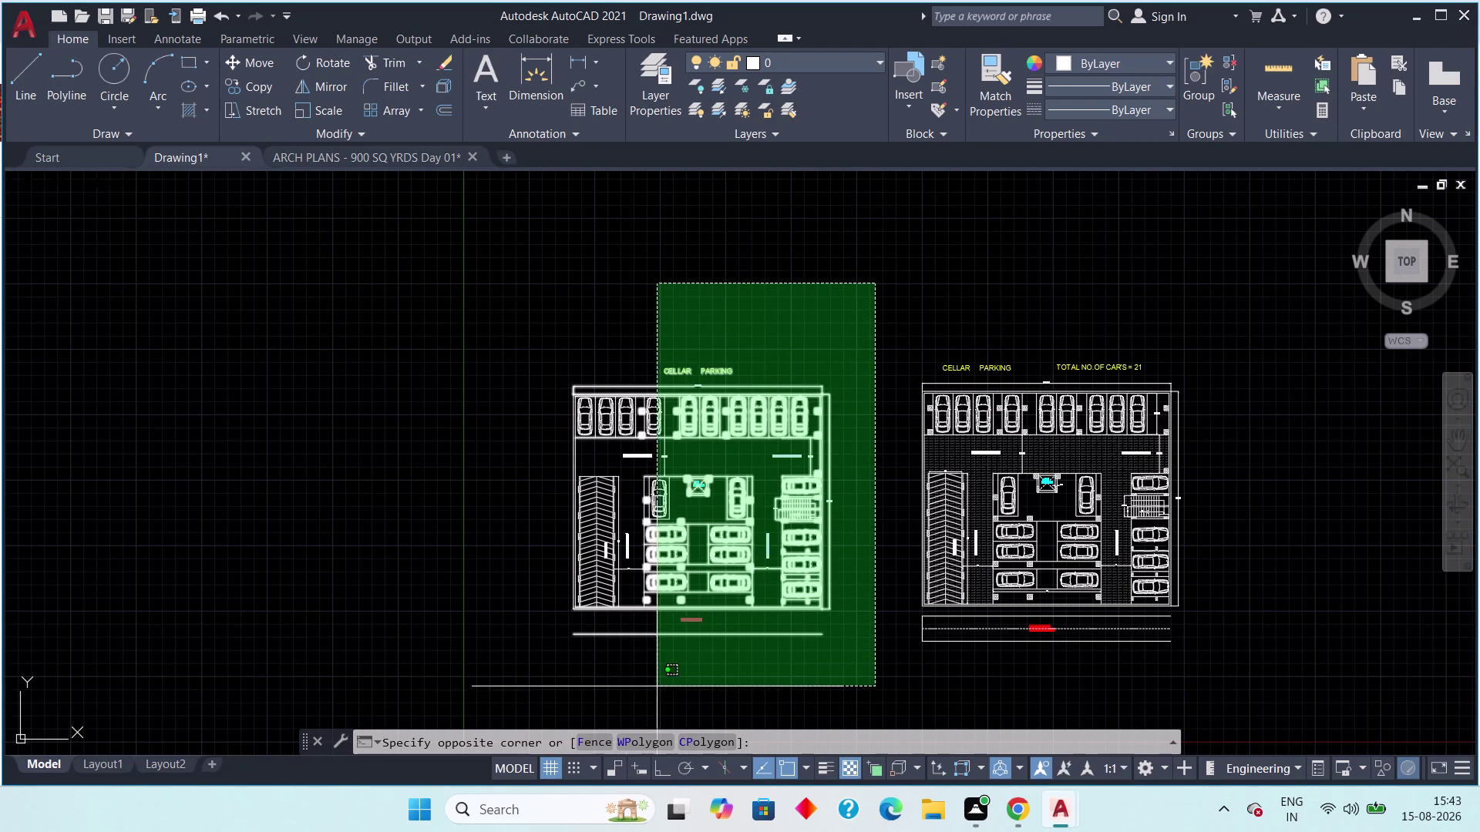
Copy the selected left parking plan once to its left using CO.
click(548, 682)
middle_drag(734, 621, 604, 549)
scroll(down, 3)
middle_drag(640, 548, 886, 549)
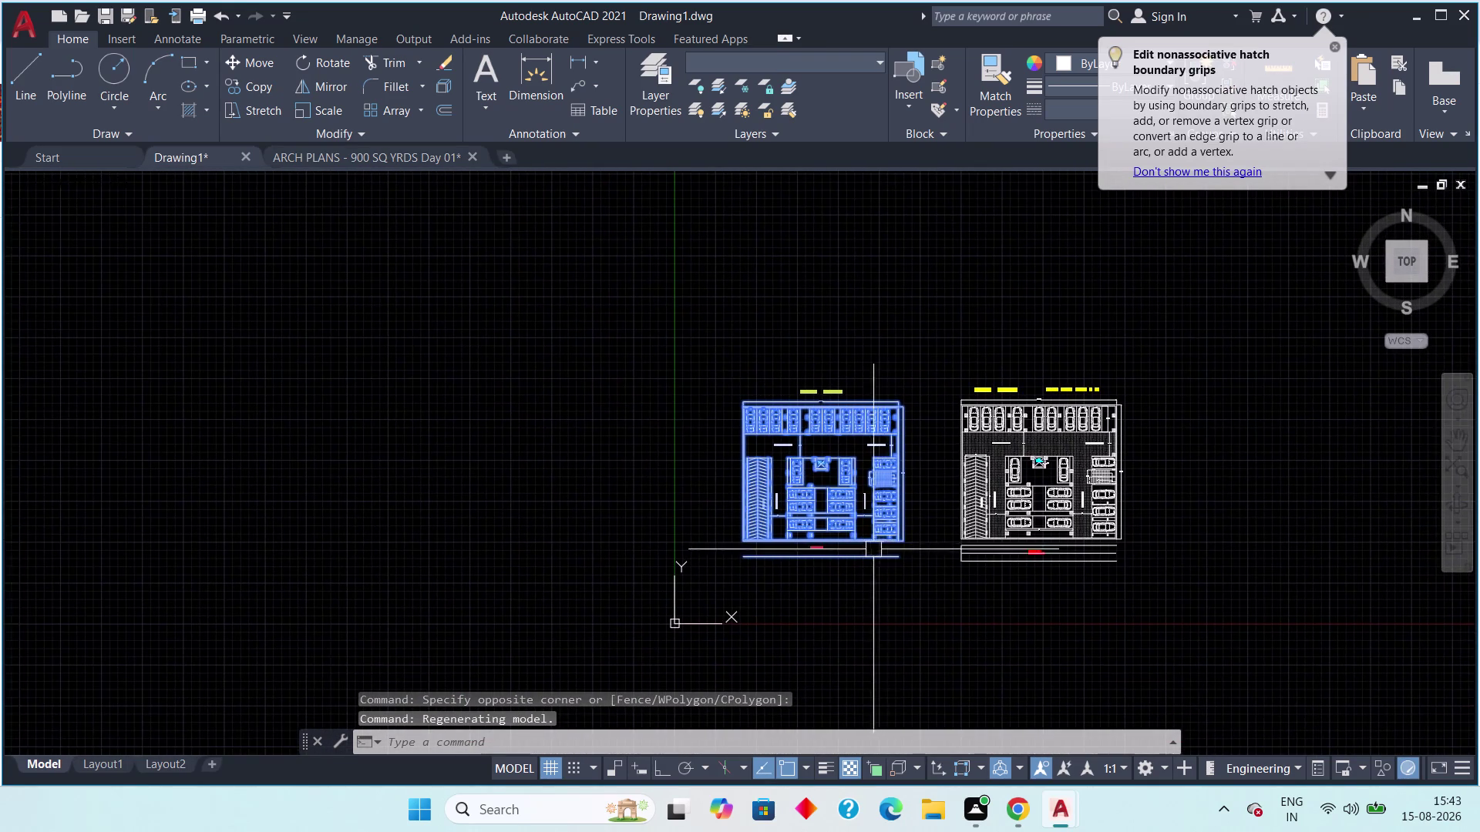
scroll(down, 3)
key(c)
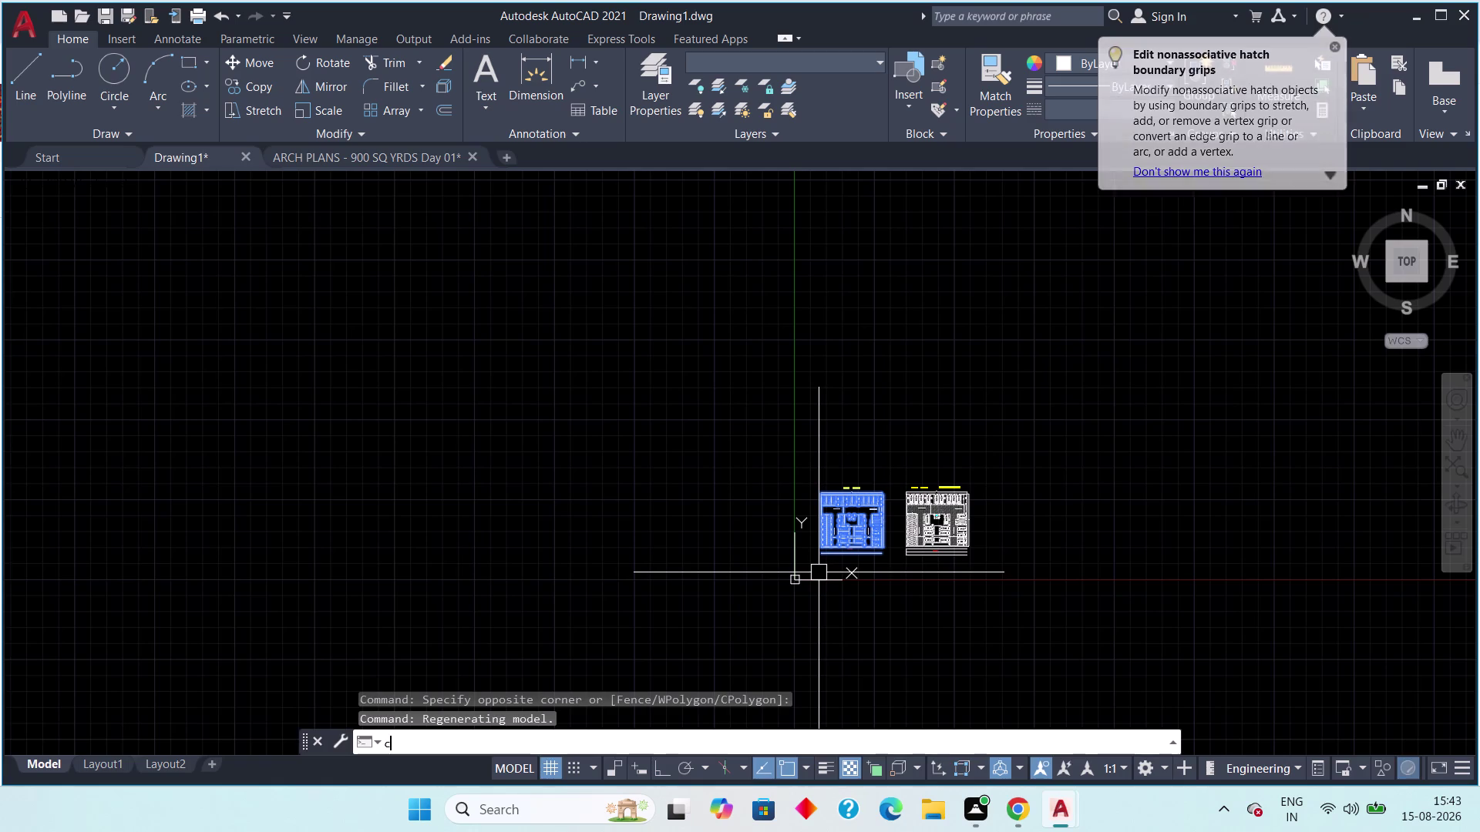
key(o)
key(space)
key(space)
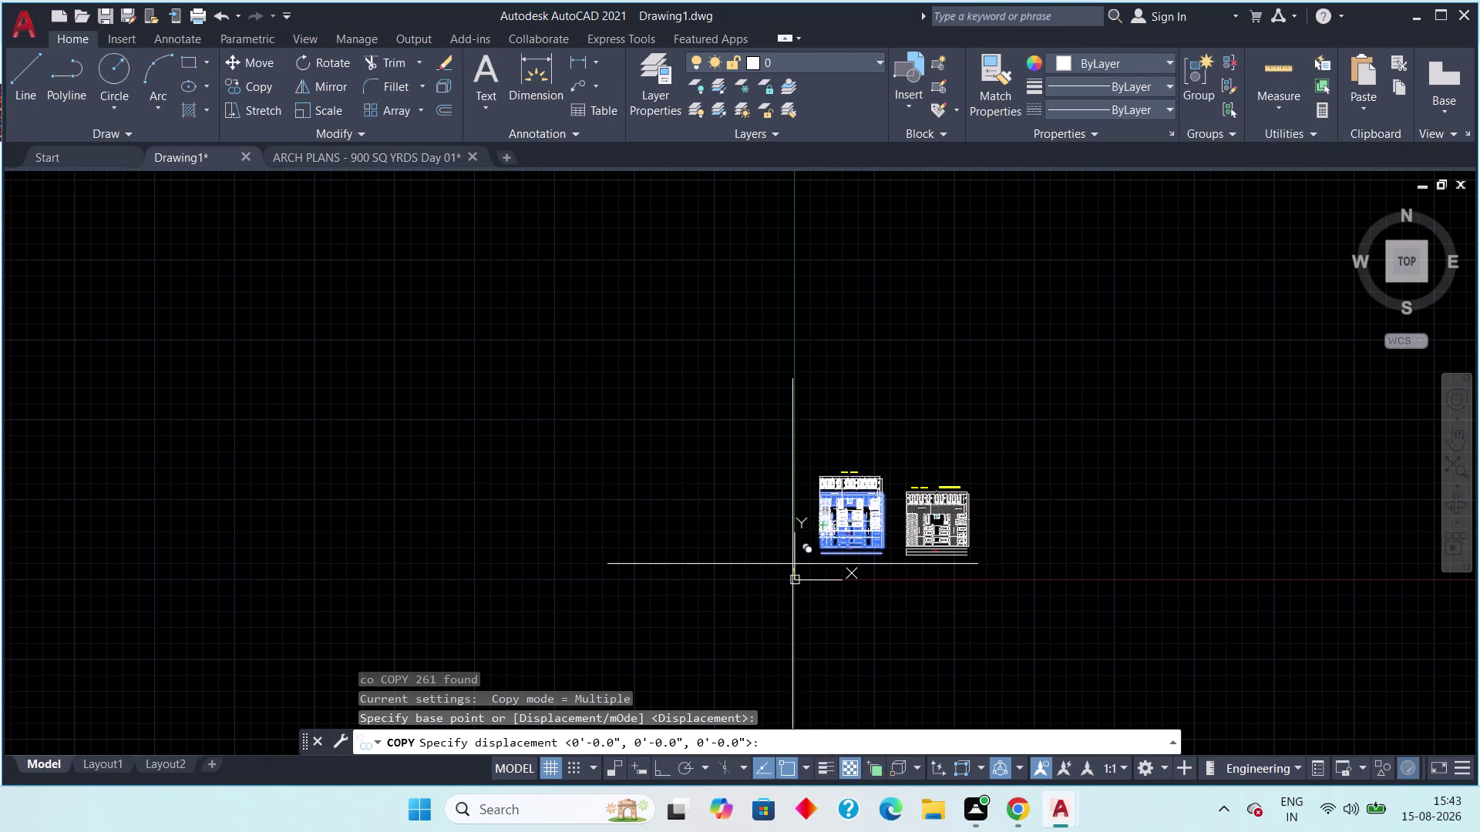
drag(699, 575, 652, 588)
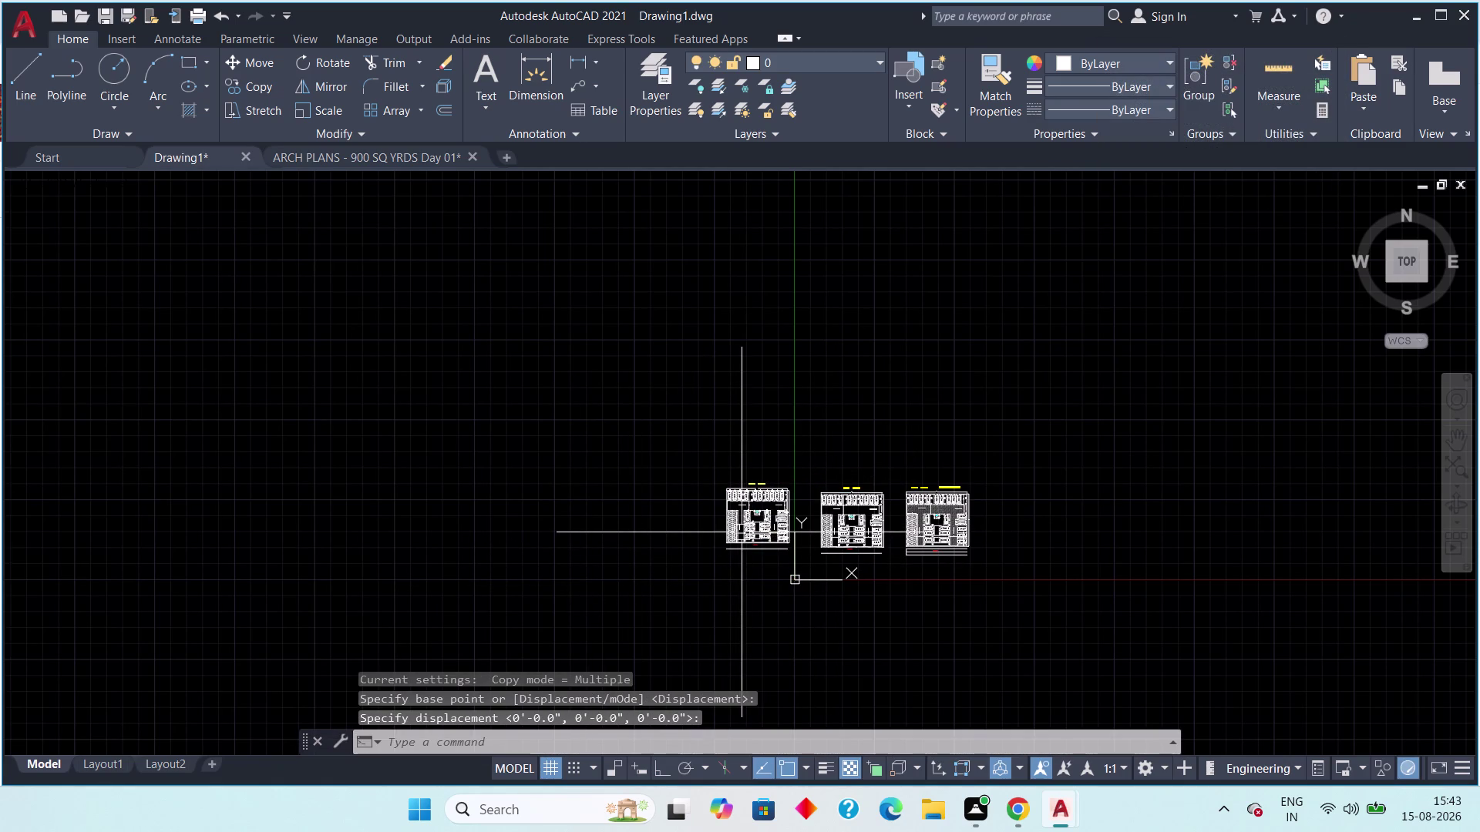
Select the leftmost plan copy and copy it further to the left.
scroll(up, 3)
drag(856, 406, 855, 406)
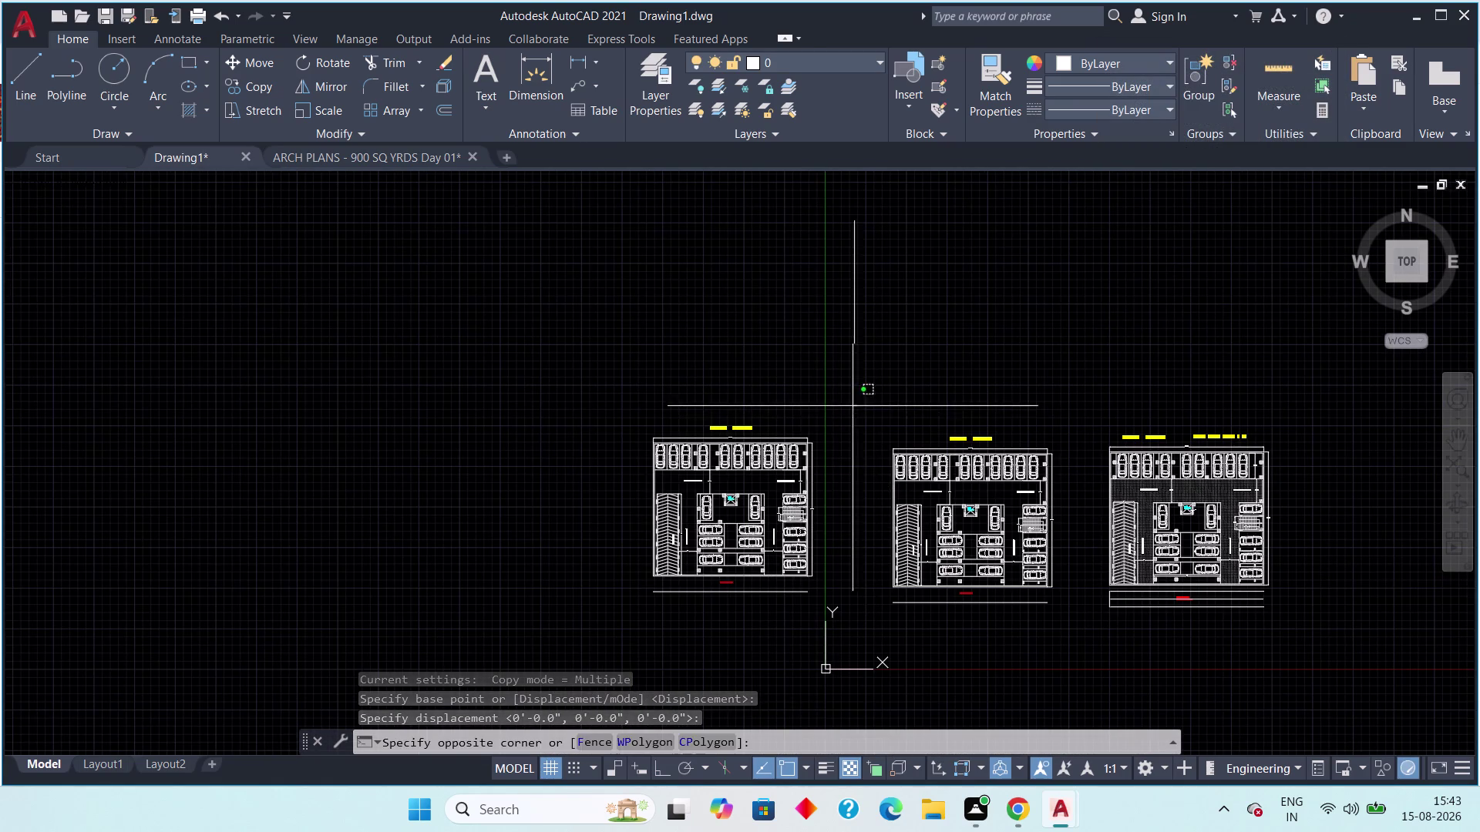
drag(855, 406, 731, 502)
click(585, 643)
key(c)
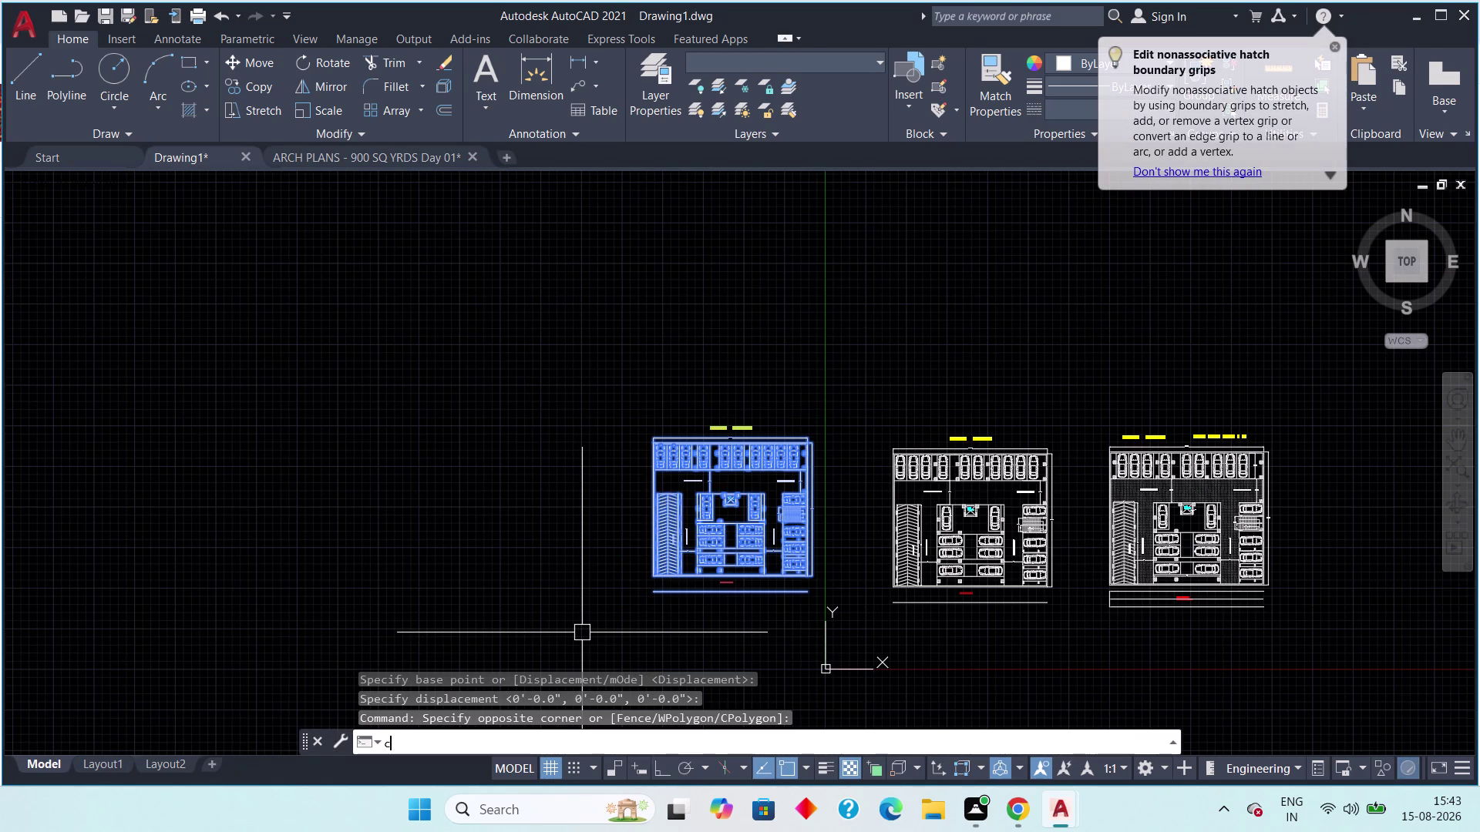
key(o)
key(space)
drag(710, 567, 640, 571)
drag(522, 578, 513, 578)
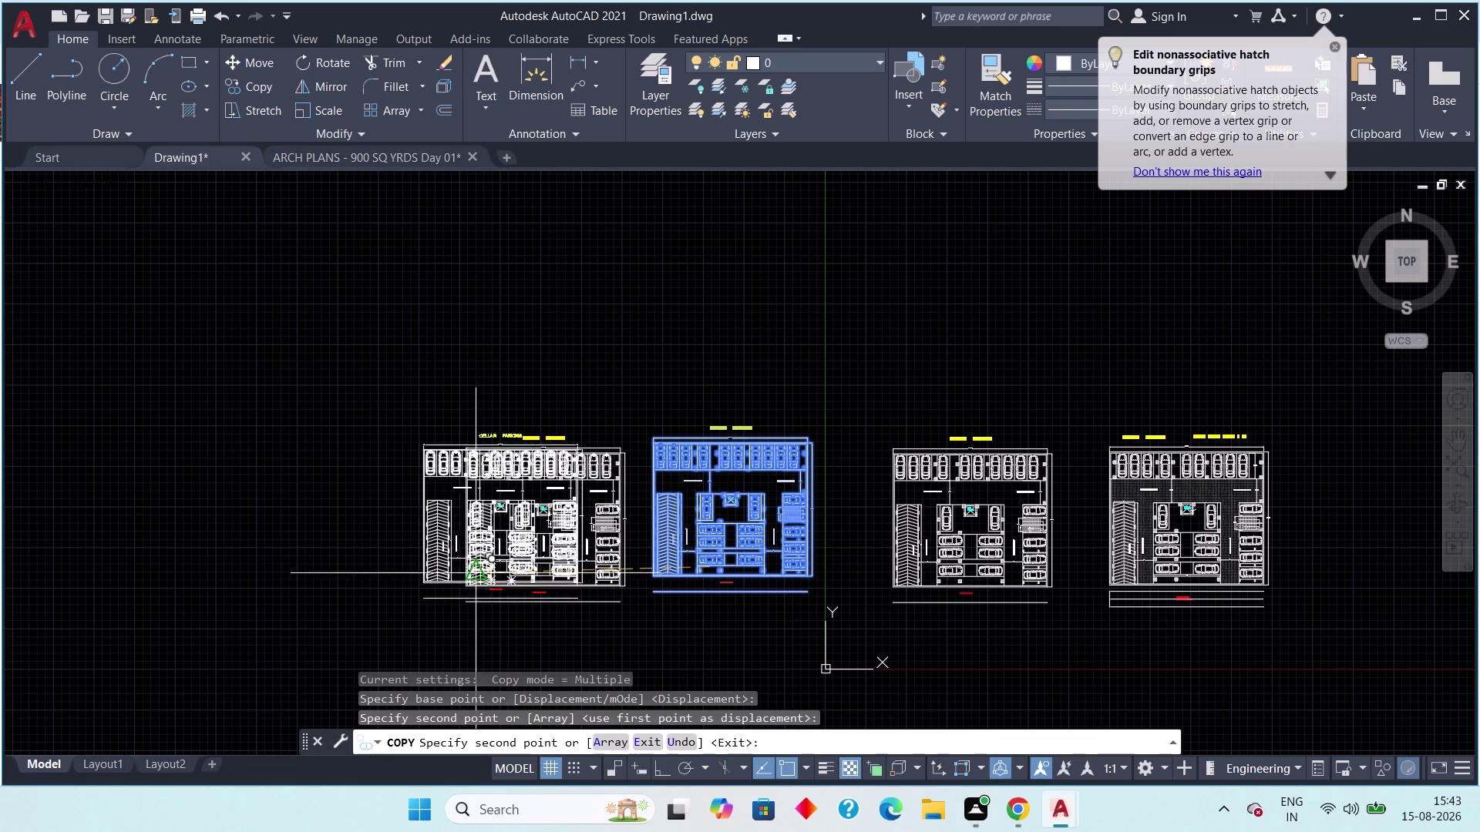
Place a row of plan copies across the lower-left part of model space.
middle_drag(388, 562, 518, 564)
scroll(down, 3)
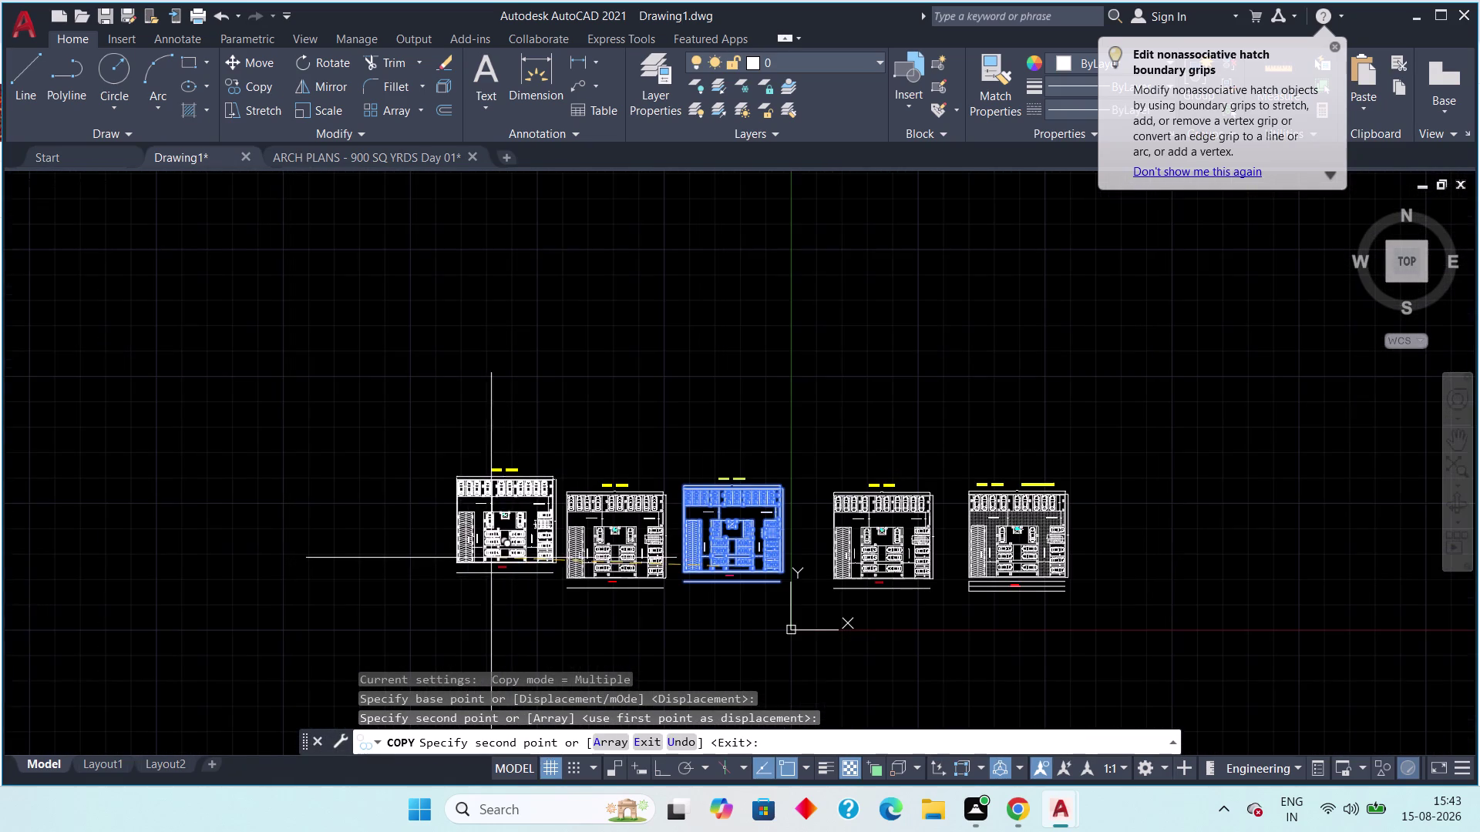
drag(474, 556, 460, 557)
drag(340, 559, 325, 559)
click(227, 557)
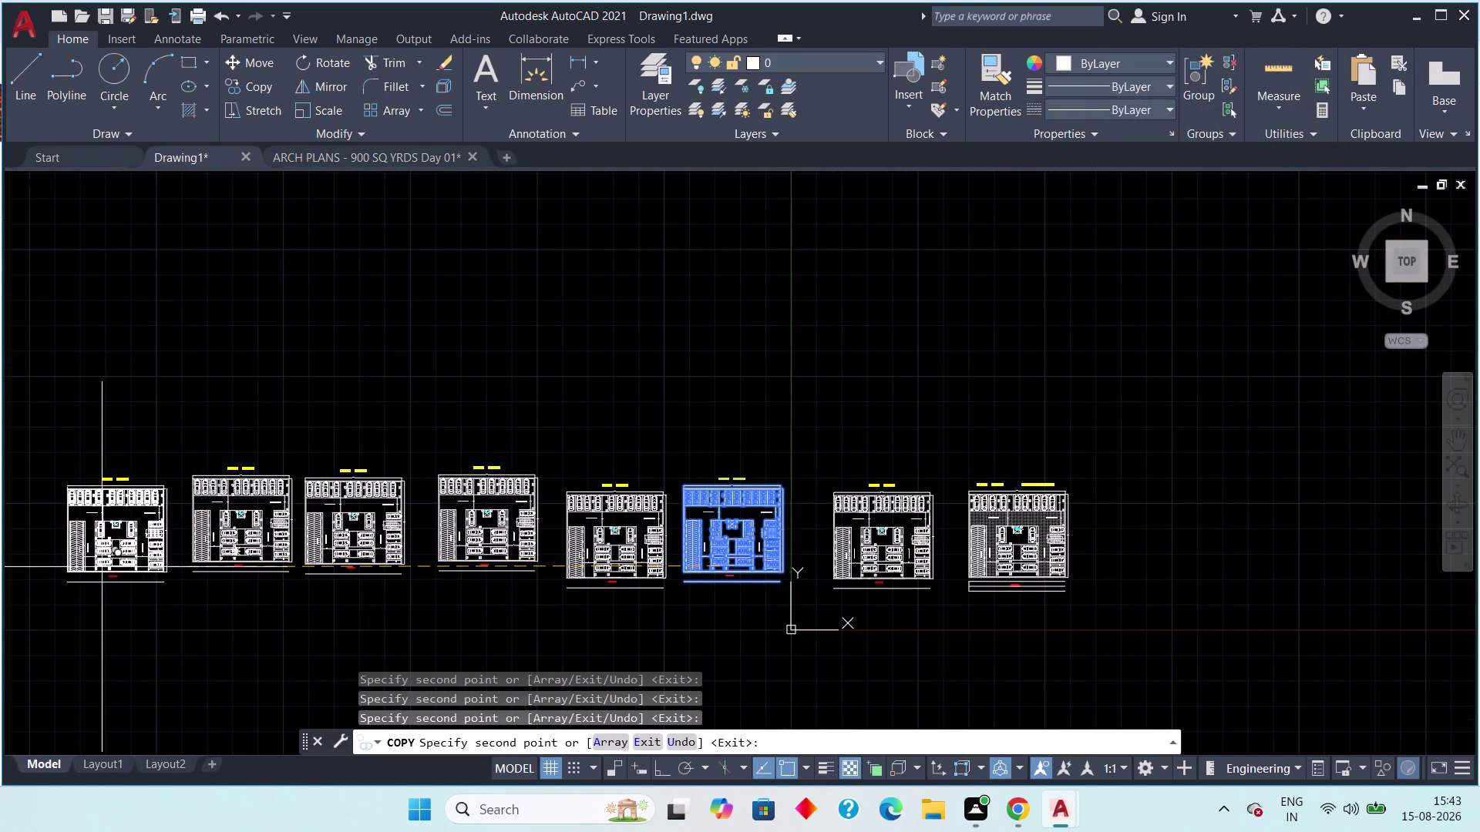
click(67, 568)
drag(48, 466, 48, 458)
drag(231, 433, 248, 438)
drag(350, 444, 395, 441)
drag(479, 428, 513, 427)
drag(602, 420, 617, 424)
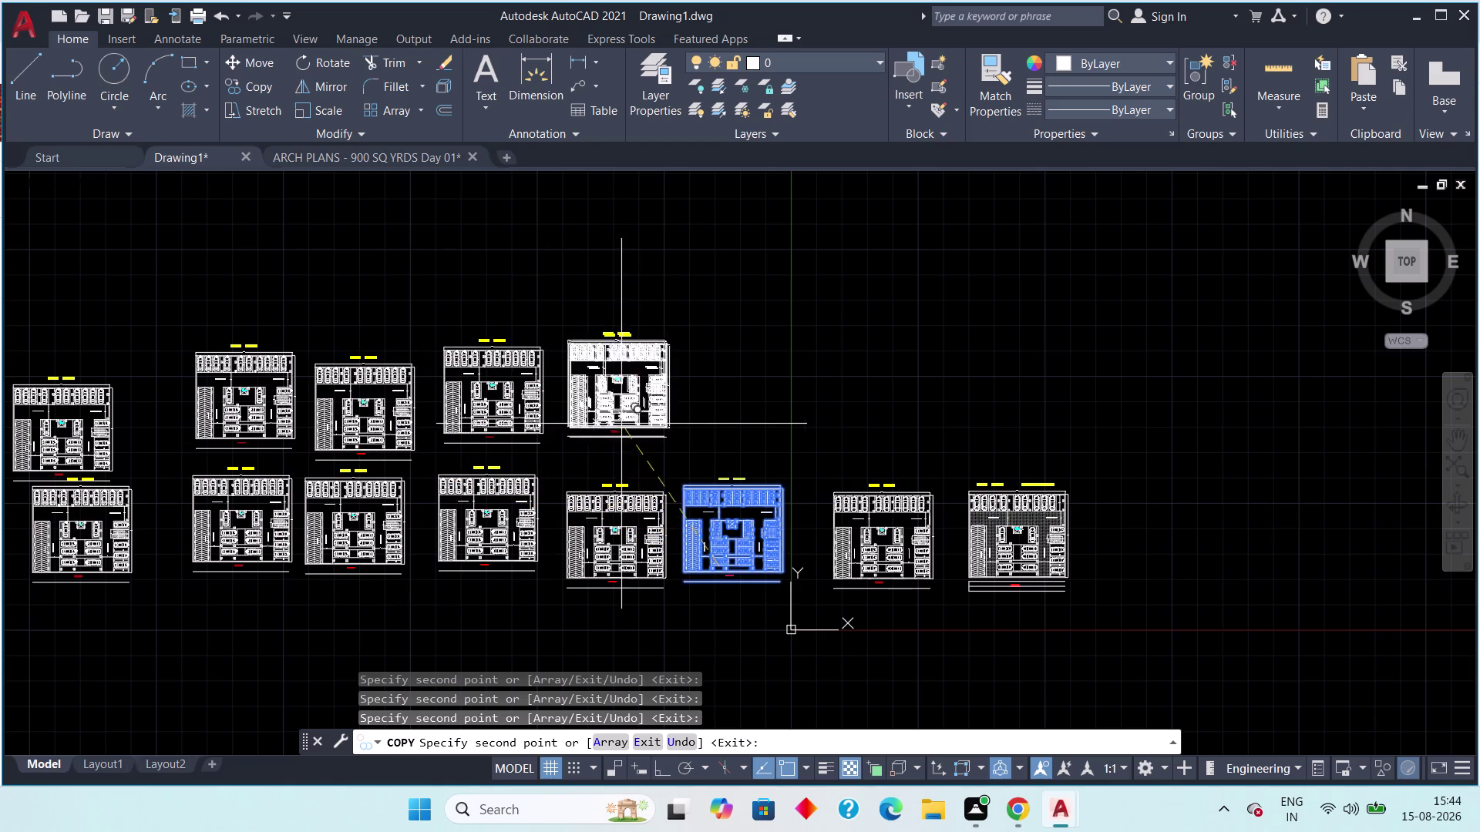
Place more plan copies above the row, forming a top row.
click(725, 425)
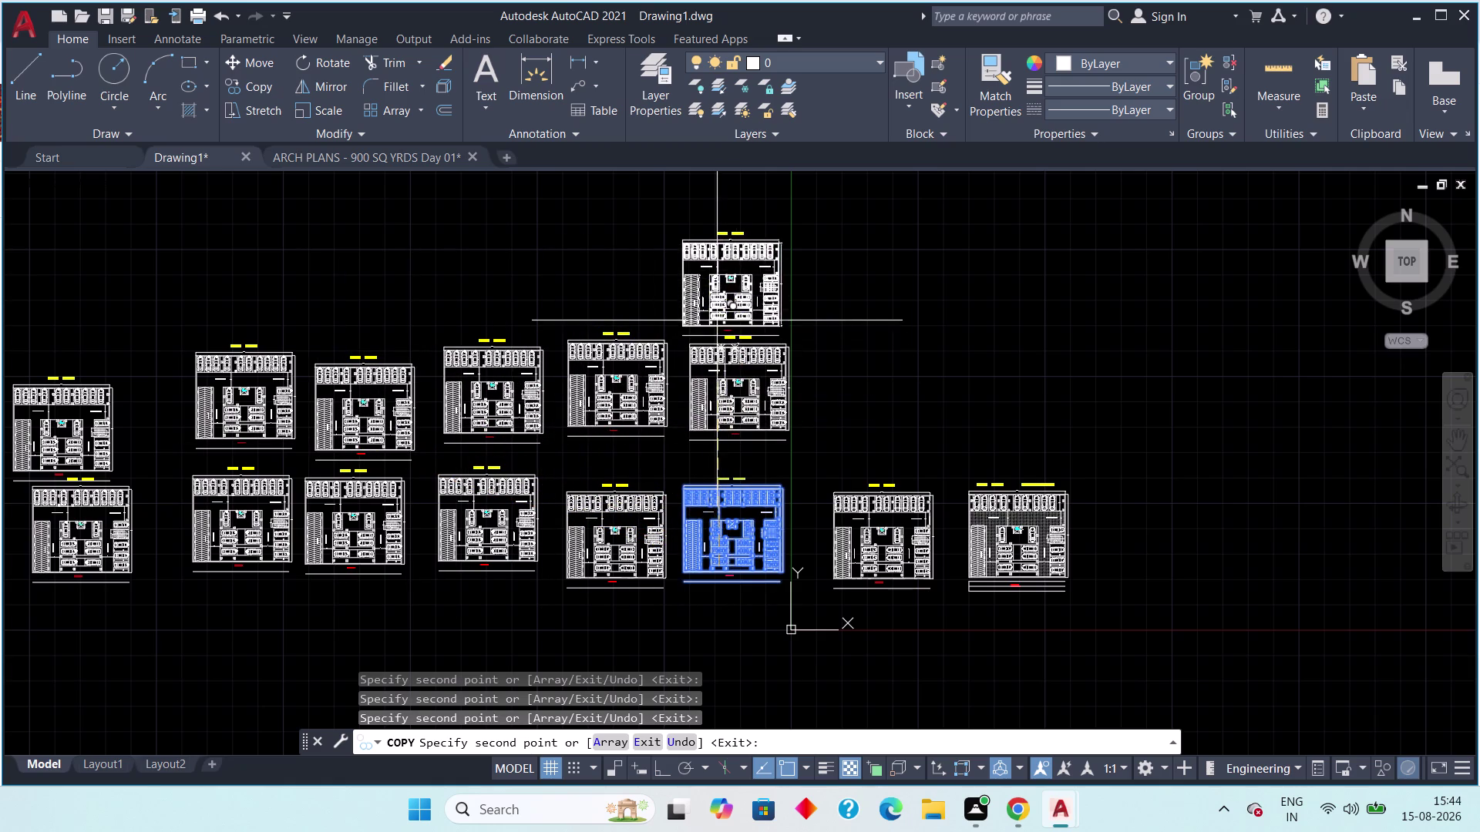
click(716, 319)
drag(625, 292, 615, 291)
drag(516, 294, 493, 289)
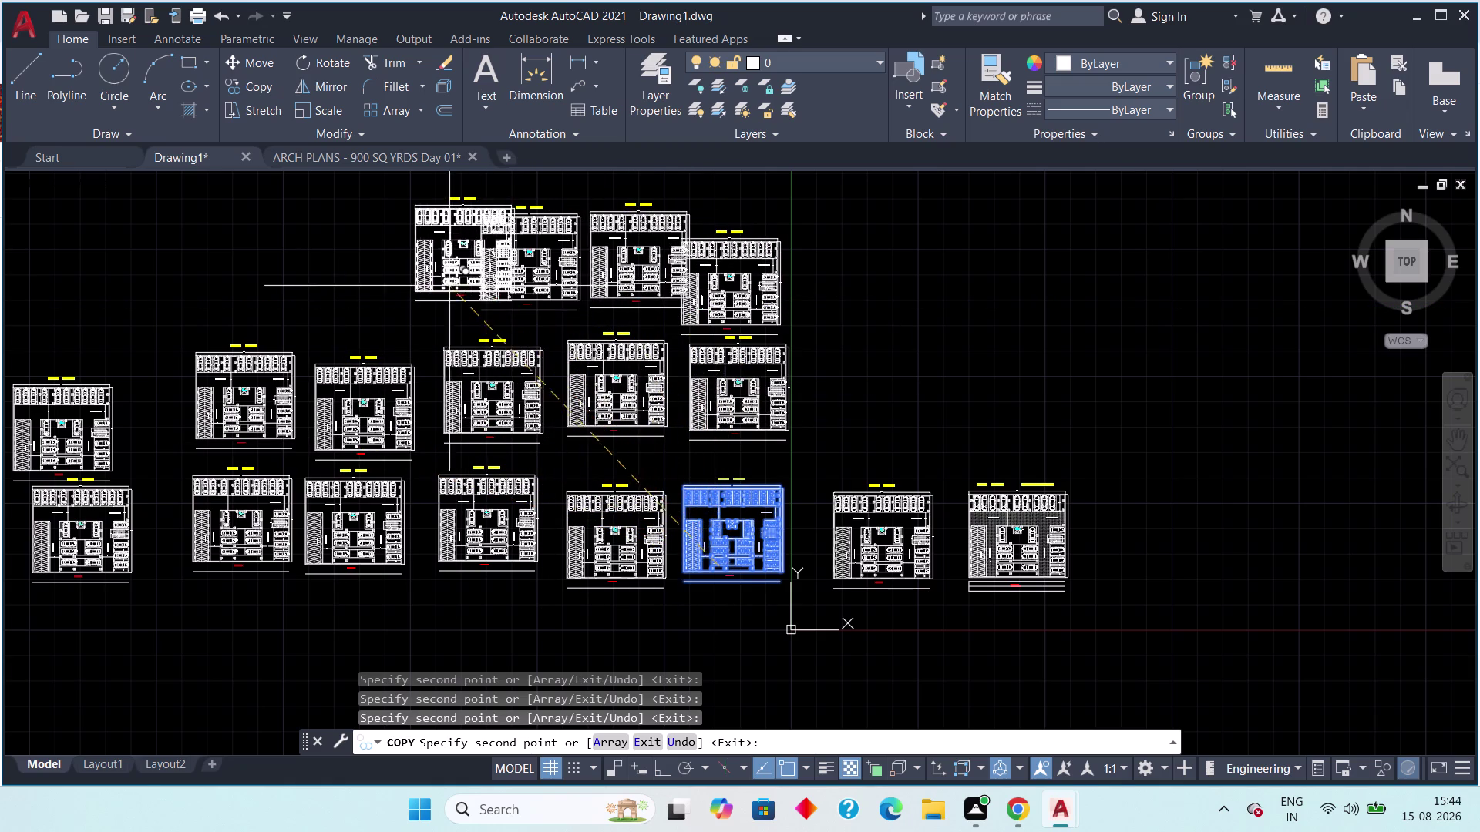
drag(394, 288, 372, 294)
click(257, 312)
click(138, 298)
Scatter many more plan copies across the lower-left area.
scroll(down, 3)
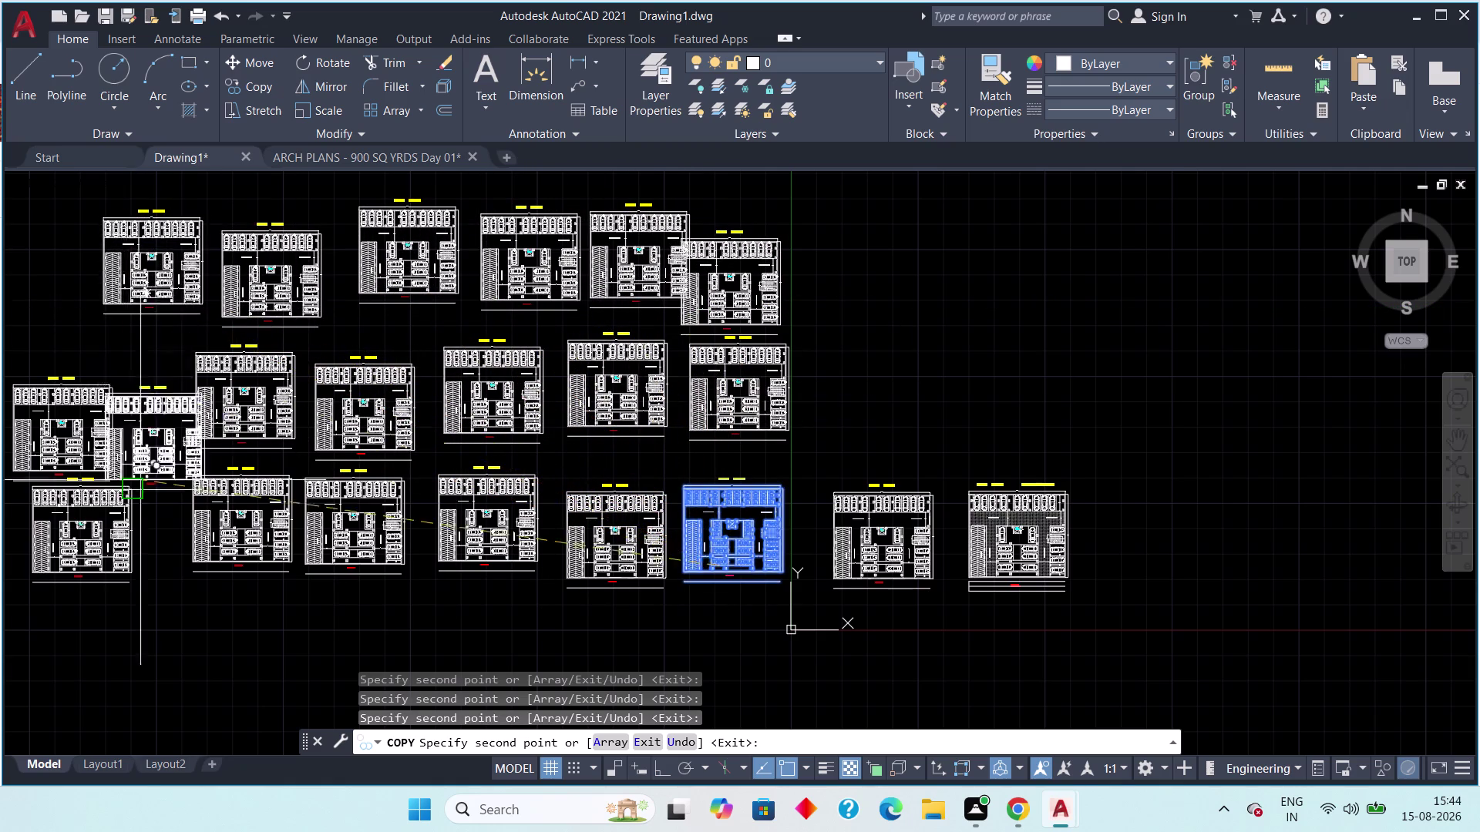
scroll(down, 3)
middle_drag(162, 567, 160, 504)
click(108, 528)
click(99, 610)
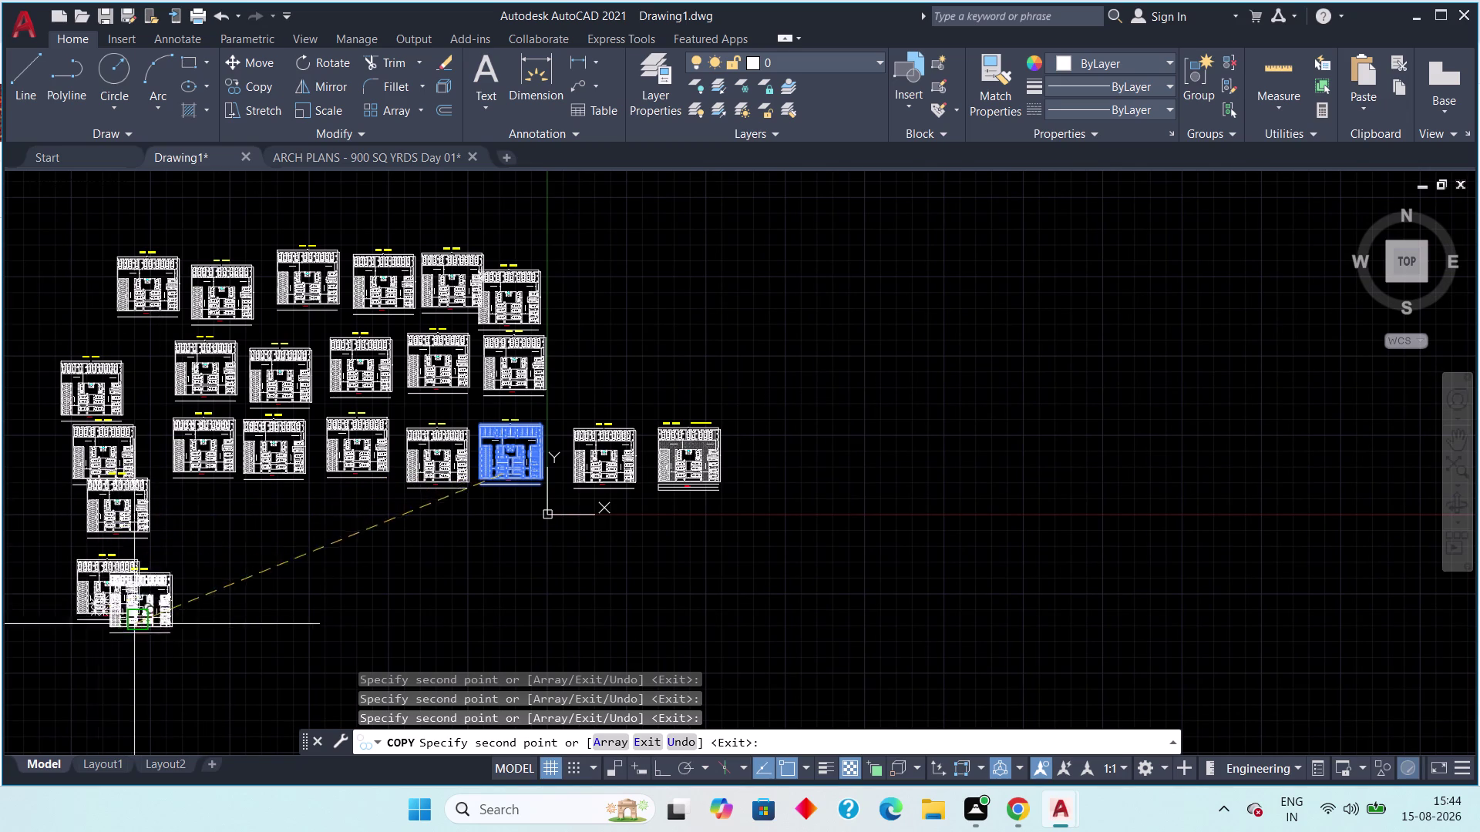
click(190, 634)
click(175, 574)
drag(224, 554, 245, 558)
click(285, 563)
drag(296, 591, 299, 598)
drag(315, 613, 334, 625)
drag(345, 624, 360, 621)
drag(374, 599, 379, 596)
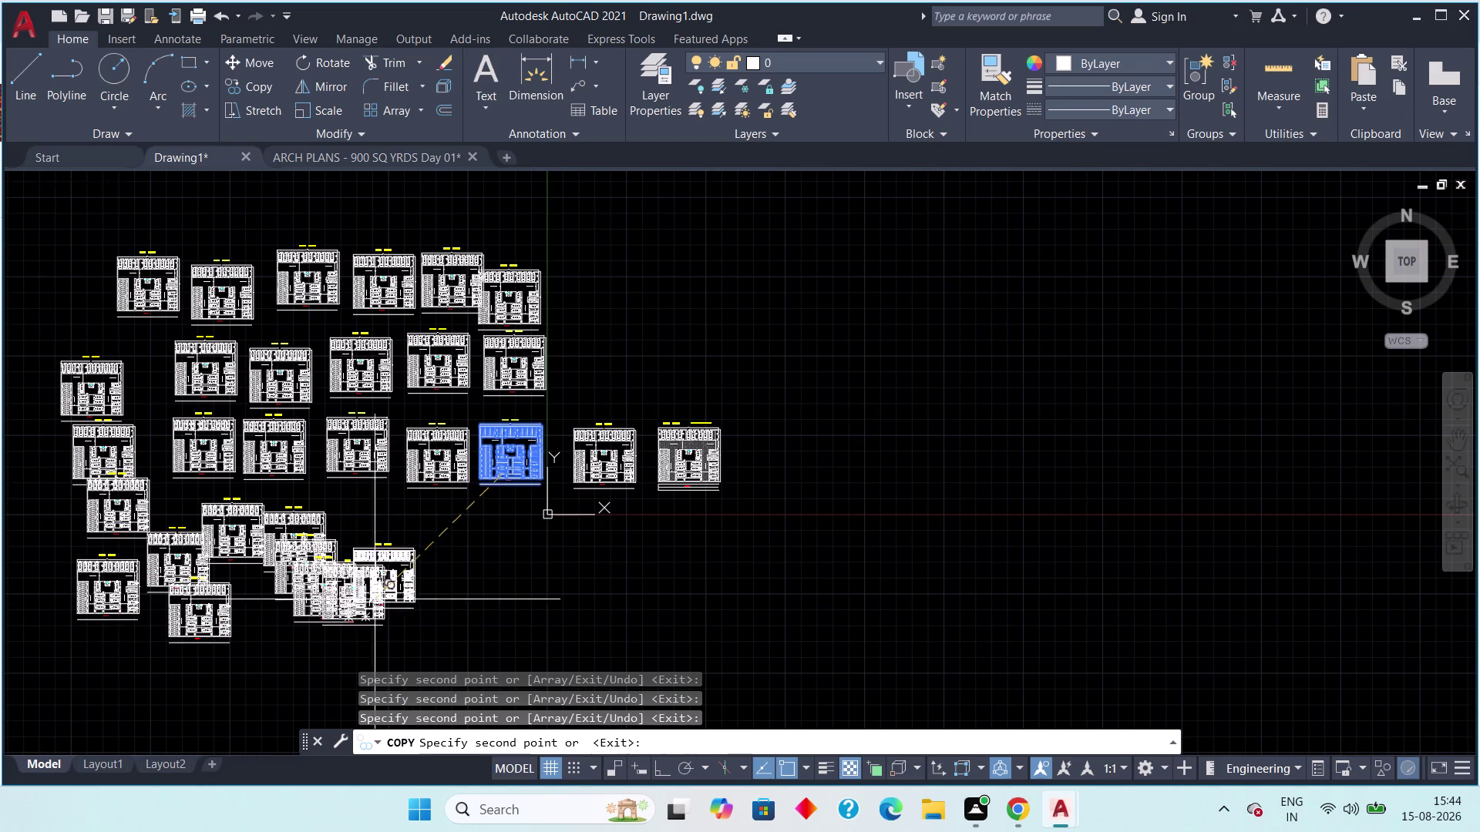
drag(379, 596, 388, 583)
click(395, 550)
click(469, 531)
drag(494, 530, 511, 536)
drag(522, 546, 532, 568)
drag(504, 595, 457, 610)
drag(427, 611, 403, 612)
drag(371, 608, 346, 603)
drag(320, 598, 290, 596)
drag(245, 586, 220, 574)
drag(182, 538, 172, 523)
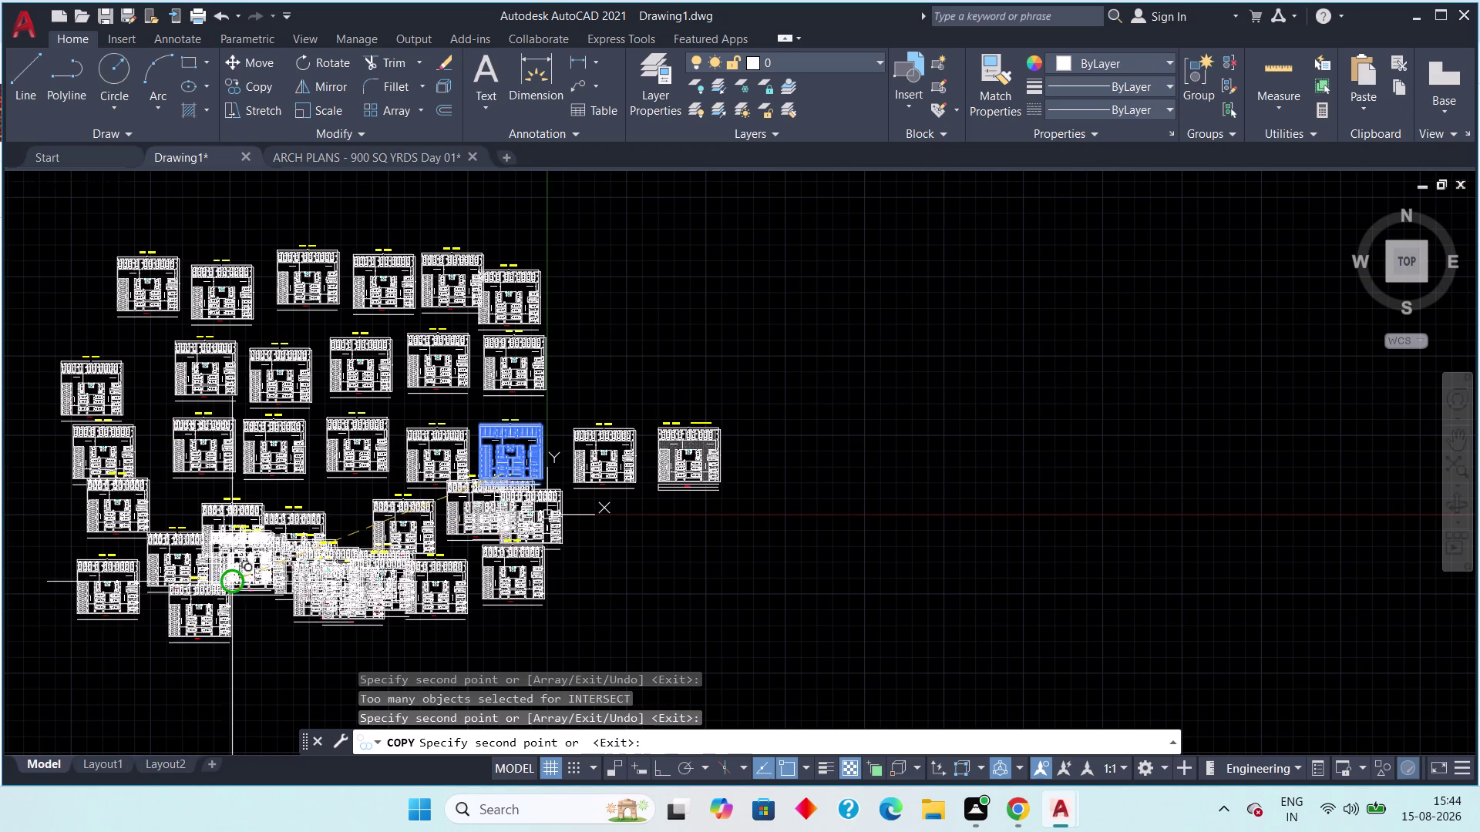
Scatter a final batch of overlapping copies, then cancel the COPY command.
click(148, 478)
drag(148, 455, 159, 449)
drag(186, 442, 215, 442)
drag(237, 432, 244, 431)
drag(241, 403, 177, 421)
drag(144, 418, 133, 425)
drag(116, 439, 151, 486)
click(199, 465)
drag(222, 395, 191, 410)
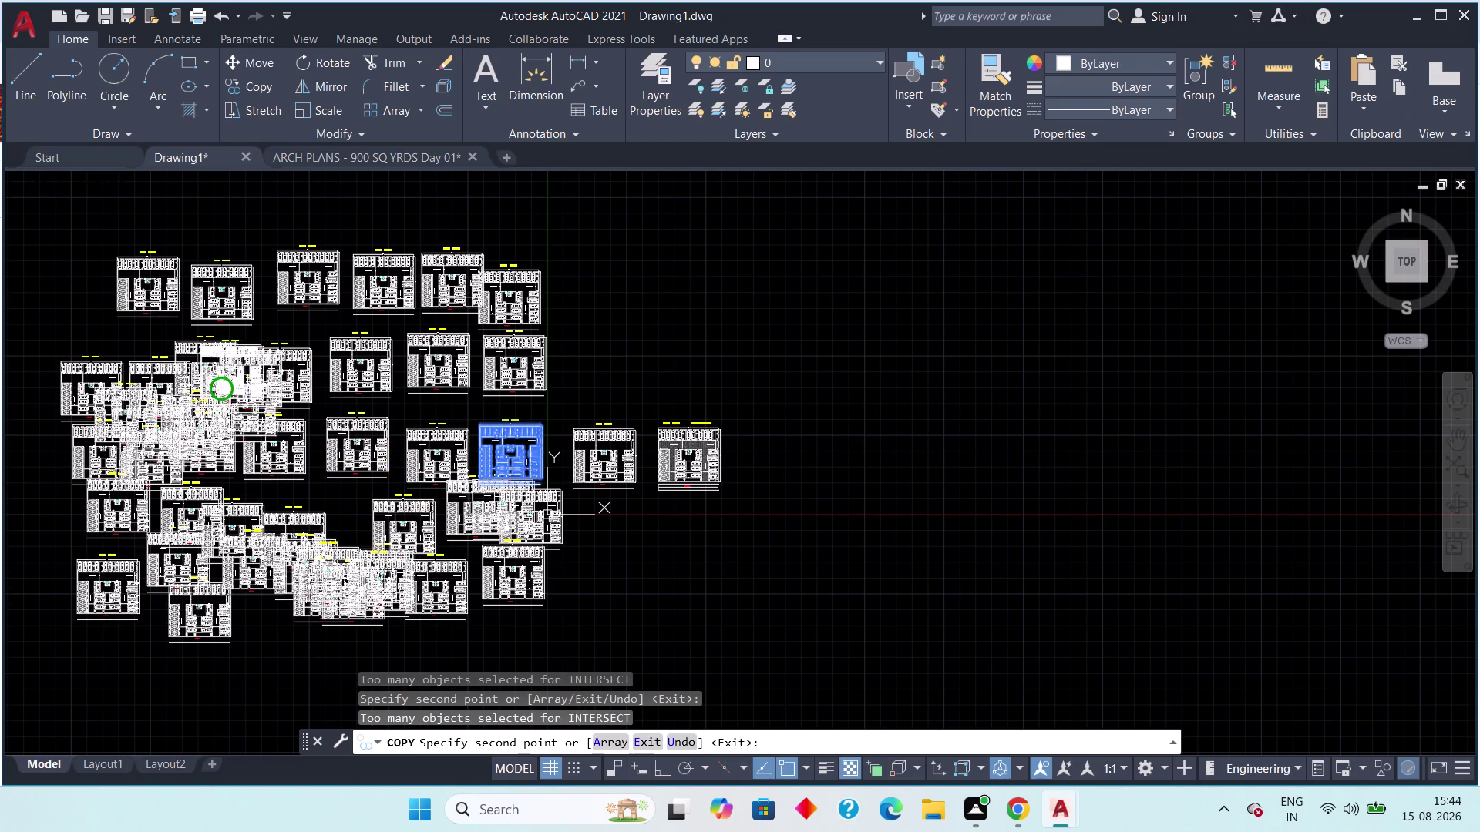
drag(166, 445, 209, 504)
drag(294, 510, 334, 516)
drag(363, 510, 380, 517)
drag(386, 495, 334, 536)
drag(321, 548, 326, 555)
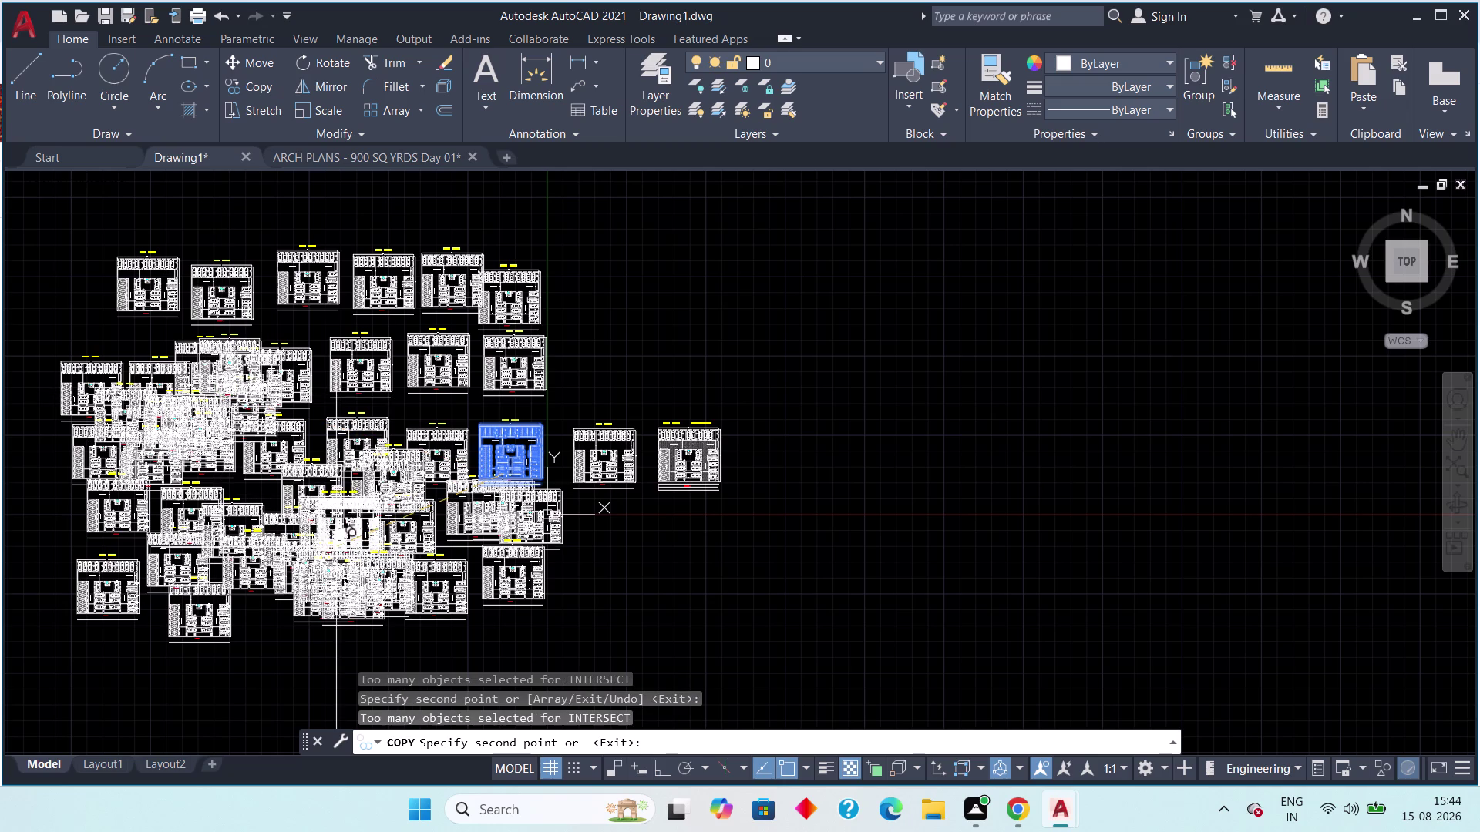
key(Escape)
key(Escape)
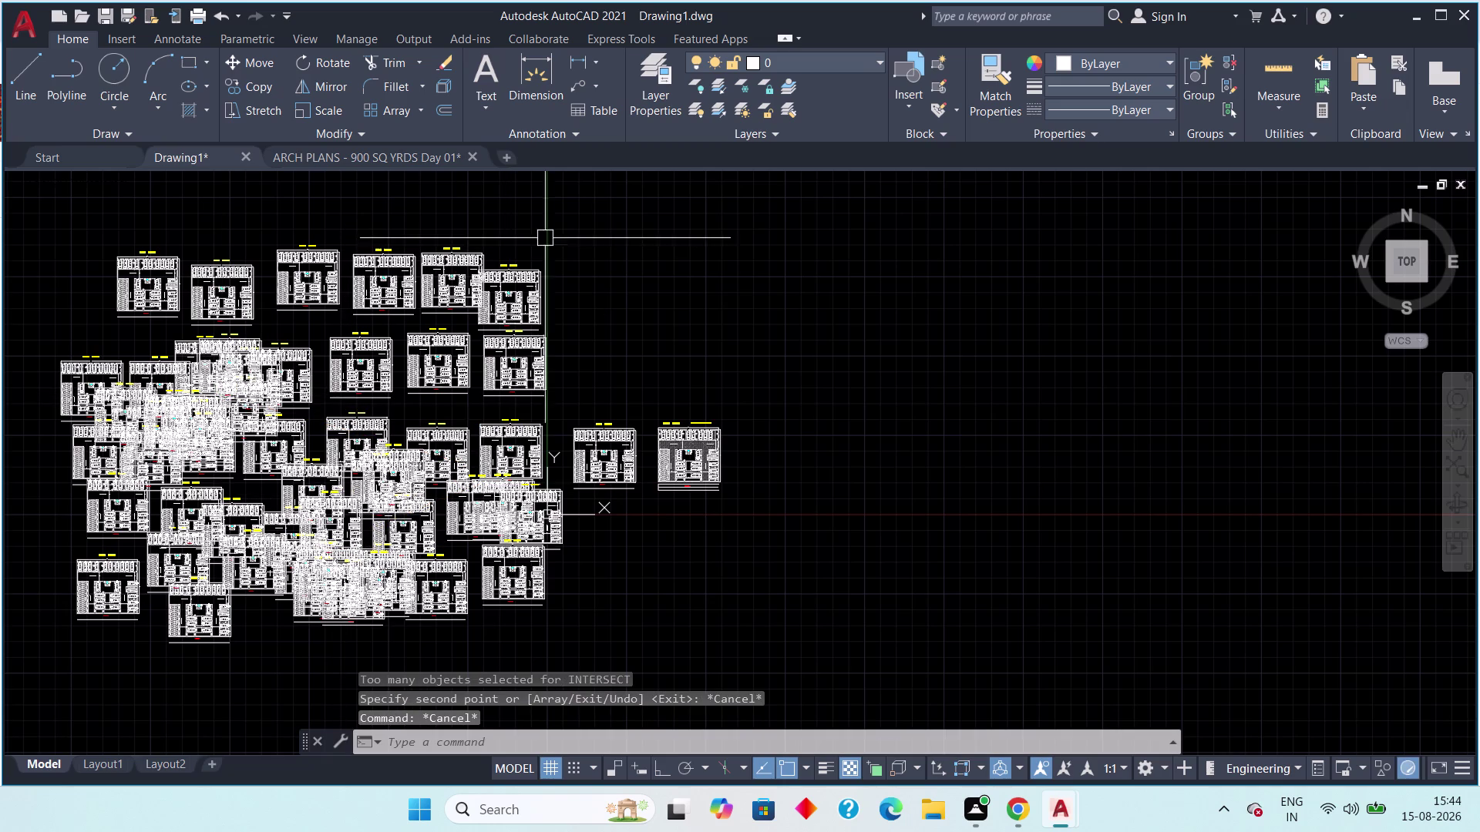
Window-select the stray plan copies and delete them.
drag(564, 233, 558, 243)
click(68, 641)
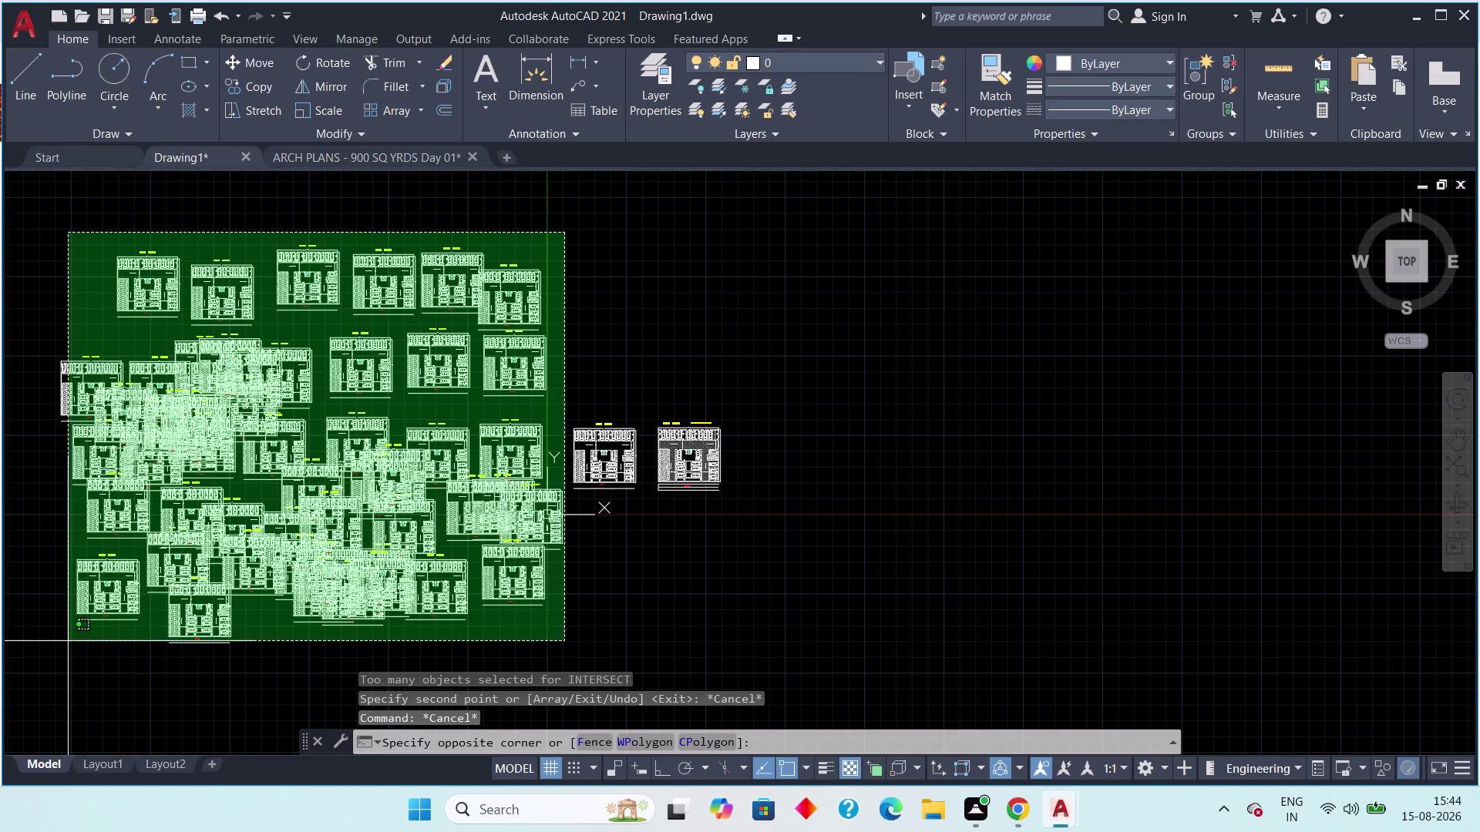
key(Delete)
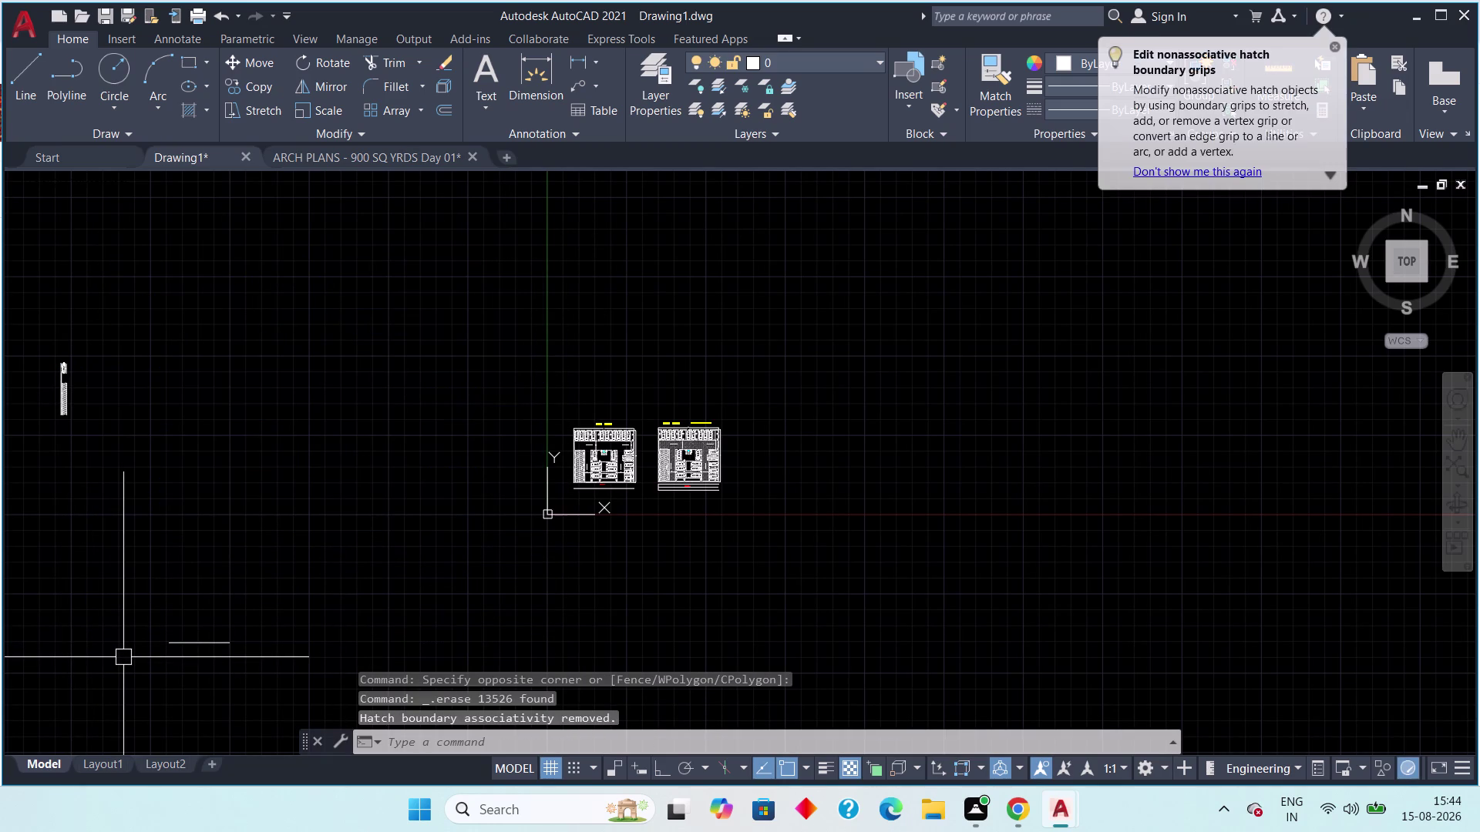
Delete the remaining stray objects left of the plans.
middle_drag(111, 420, 215, 441)
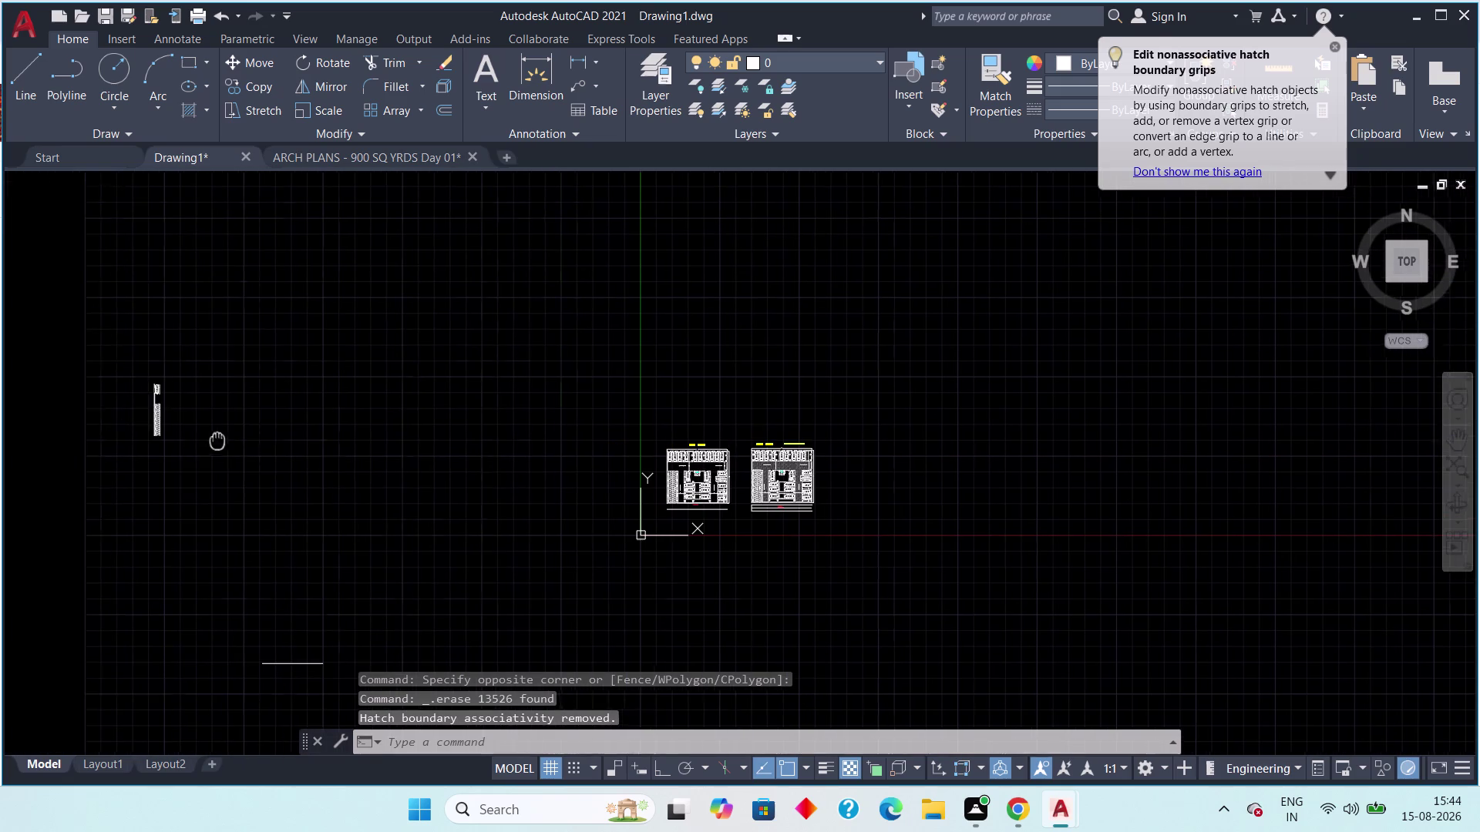
middle_drag(214, 441, 218, 441)
drag(235, 328, 153, 415)
click(78, 485)
key(Delete)
Delete the small leftover piece below, leaving only the two original plans.
scroll(down, 3)
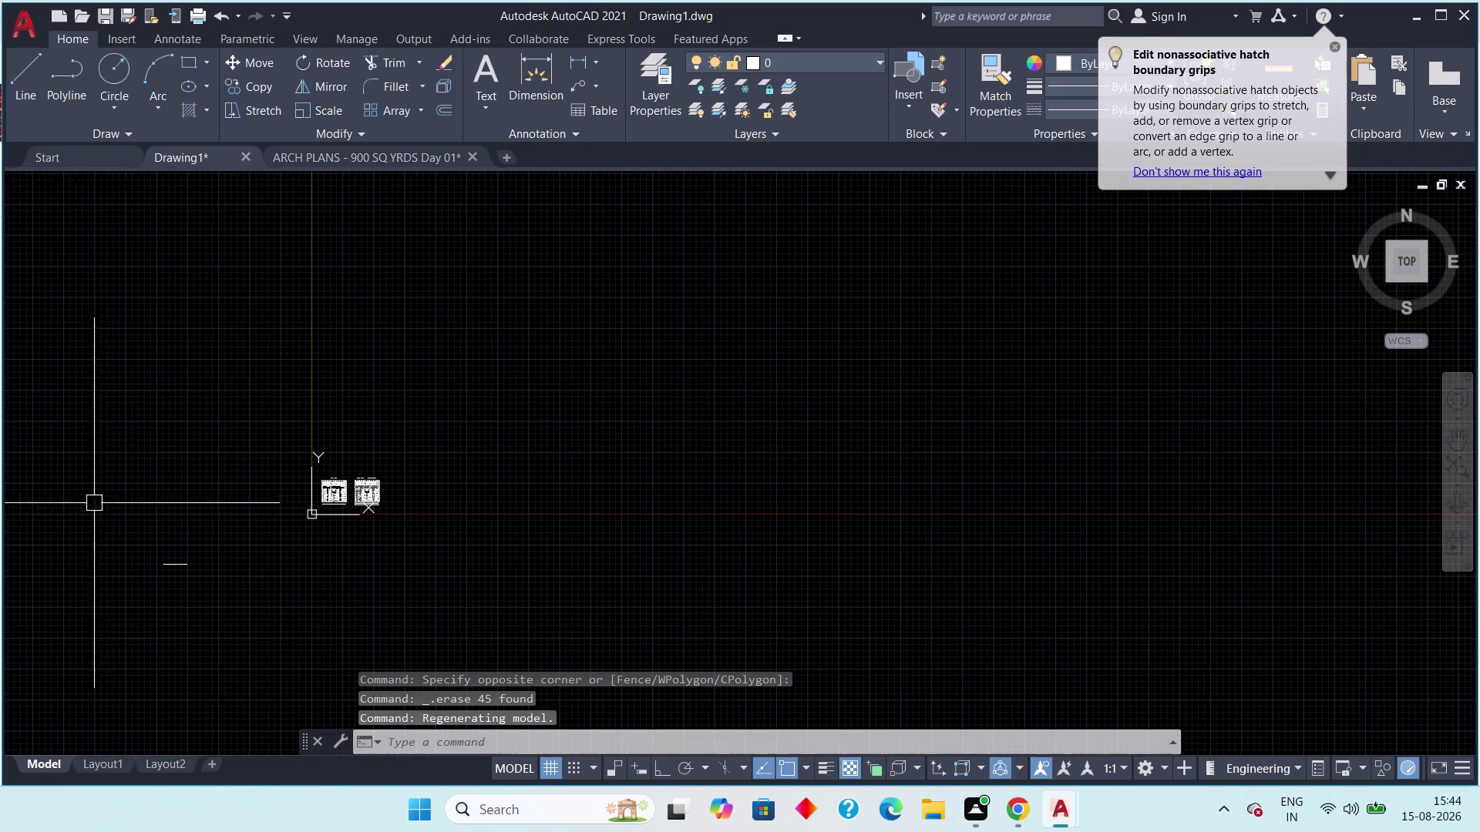
drag(199, 528, 186, 539)
click(146, 580)
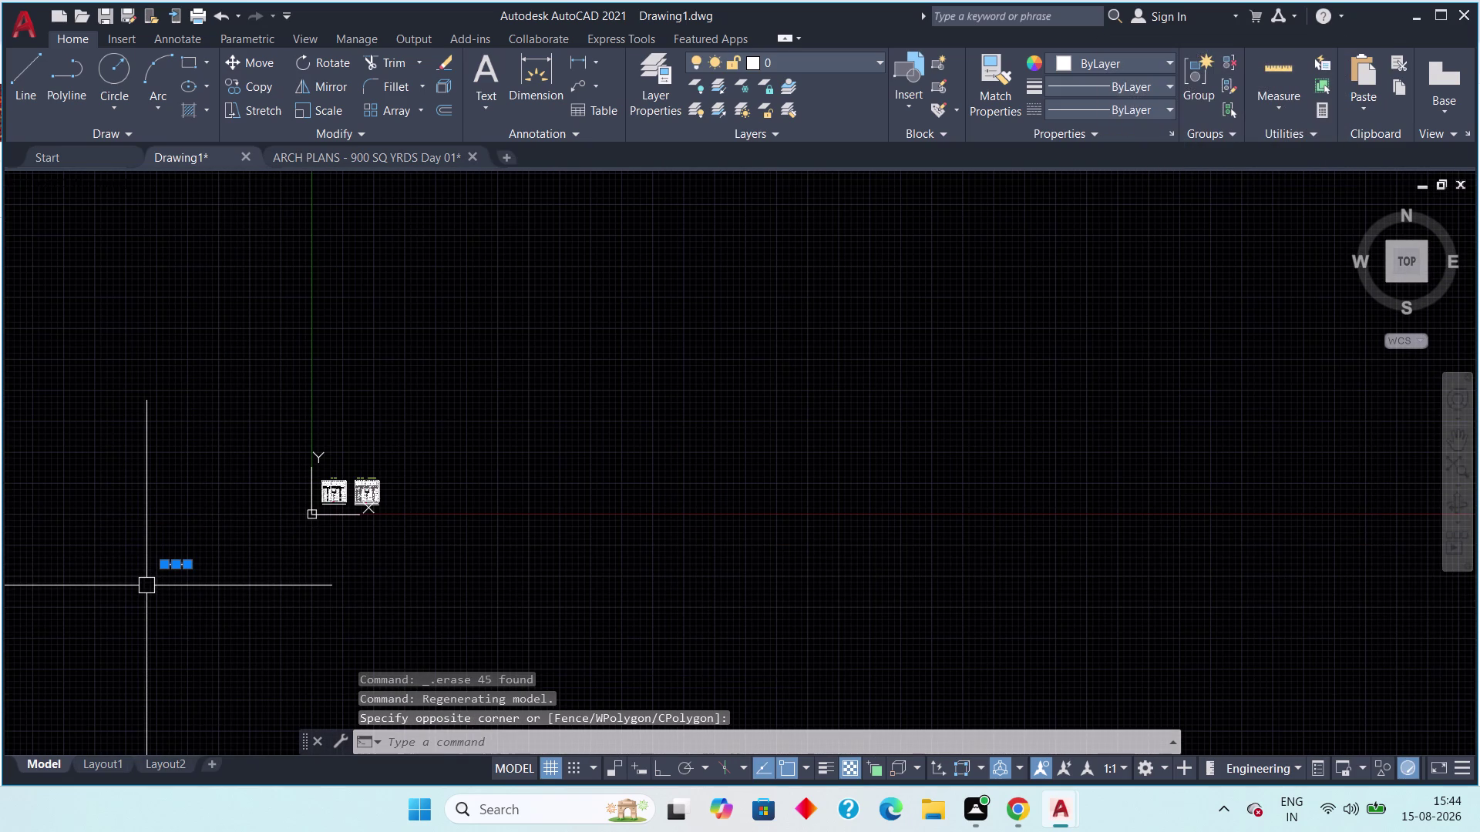
key(Delete)
middle_drag(164, 579, 194, 485)
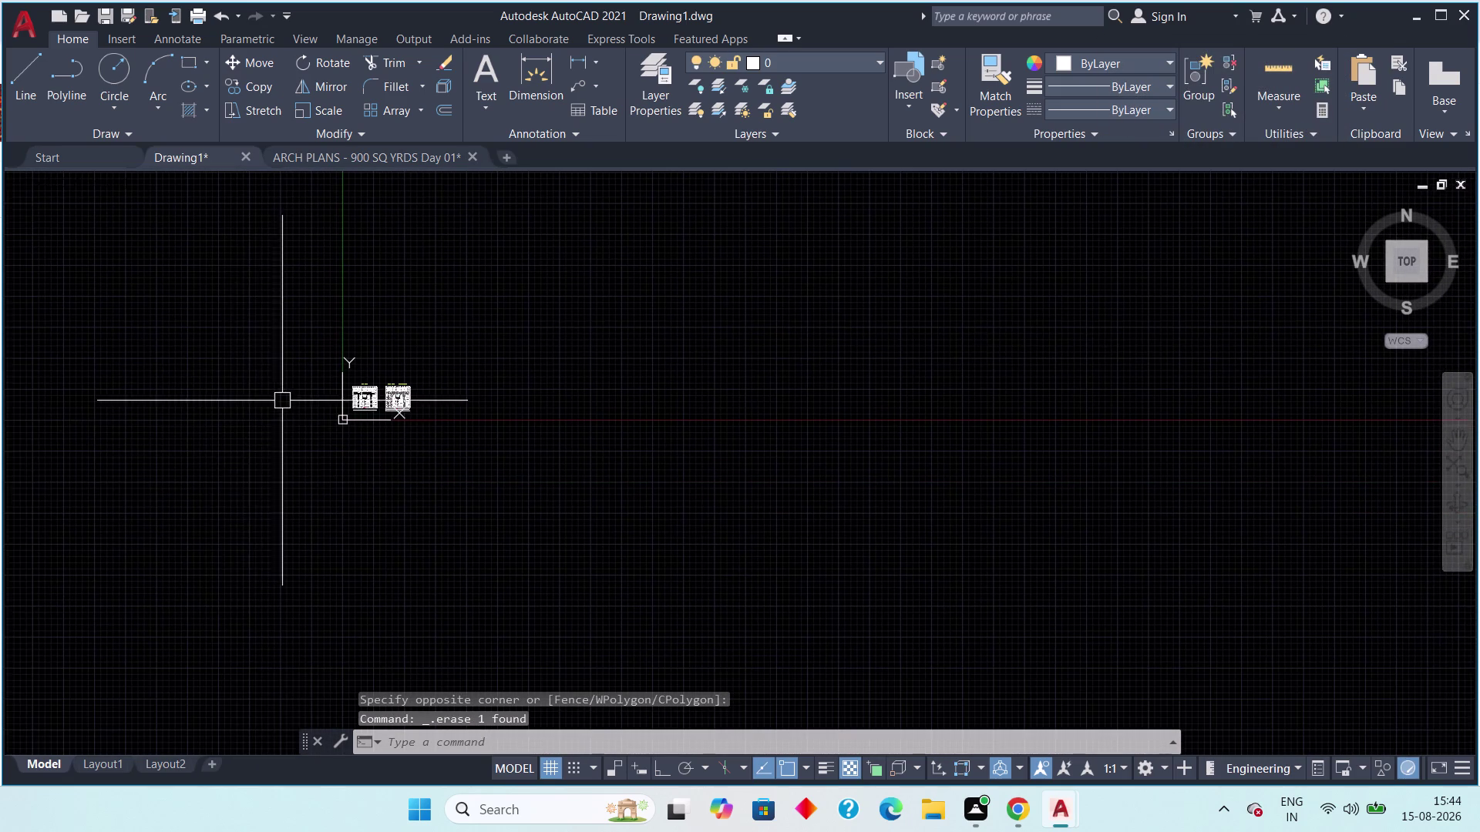
scroll(up, 3)
middle_drag(332, 416, 190, 487)
scroll(up, 3)
middle_drag(350, 509, 8, 484)
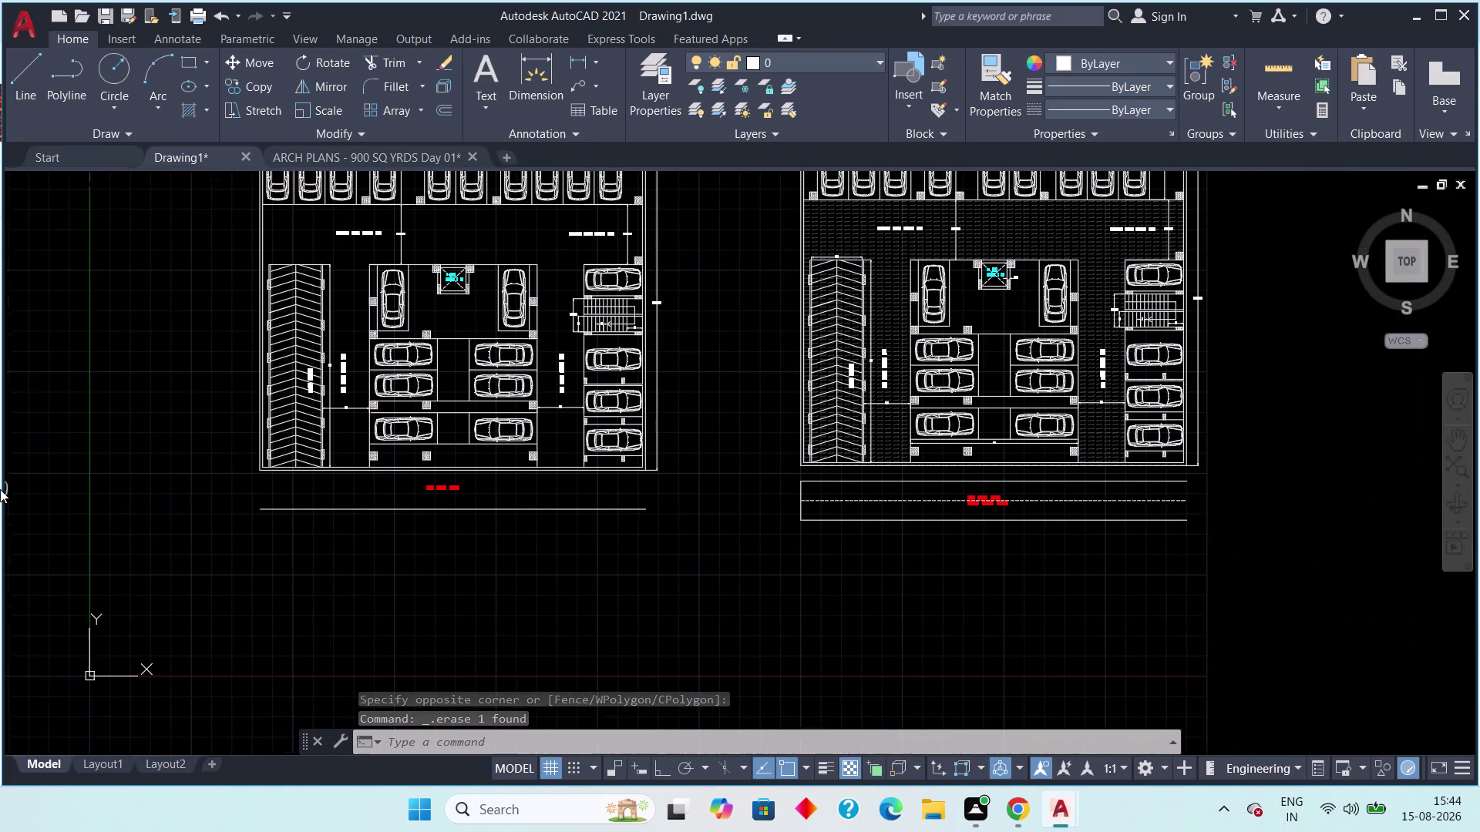
middle_drag(7, 484, 0, 490)
scroll(down, 3)
scroll(down, 3)
middle_drag(123, 487, 96, 554)
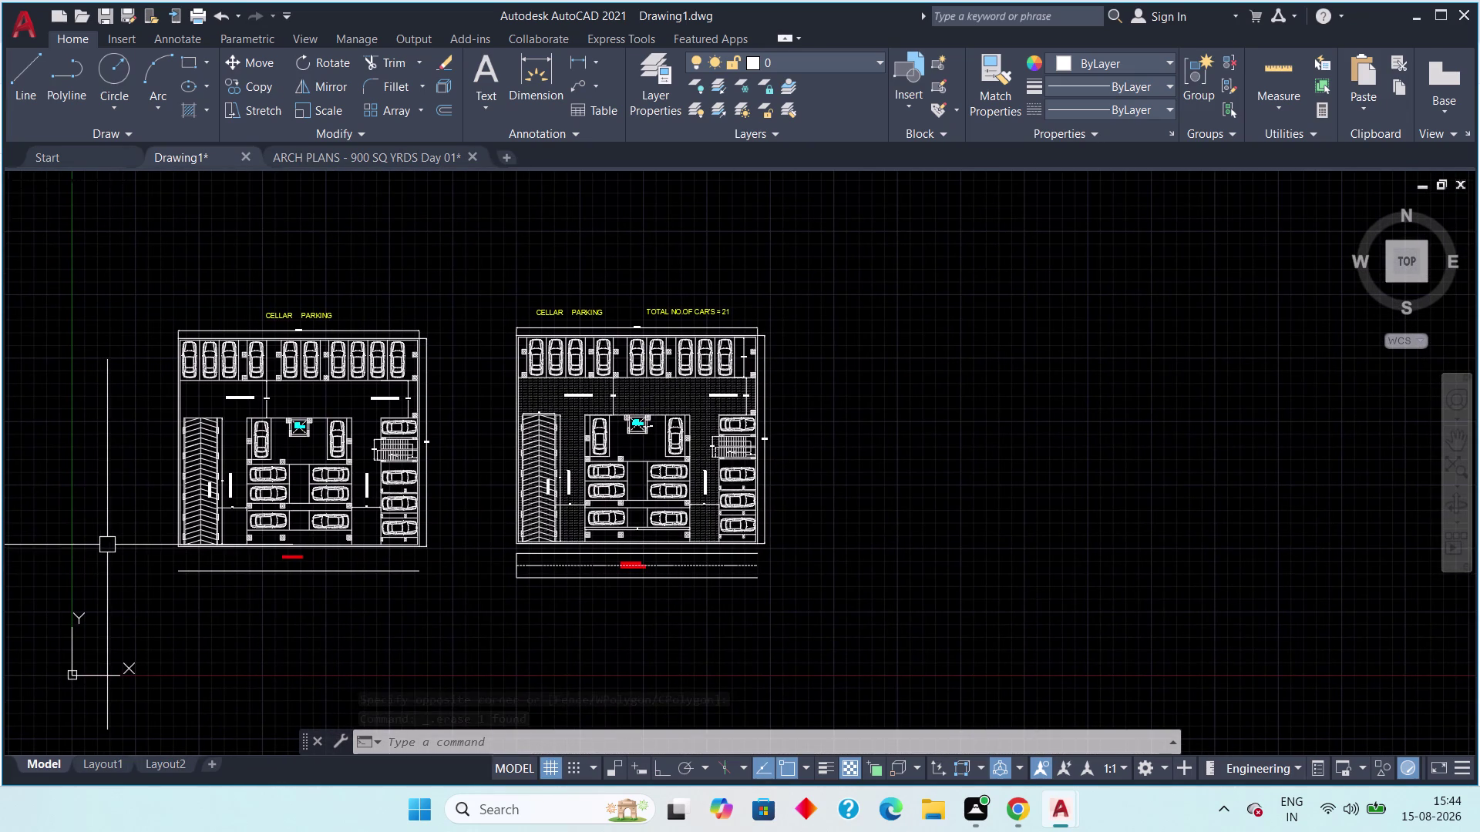
middle_drag(115, 545, 145, 482)
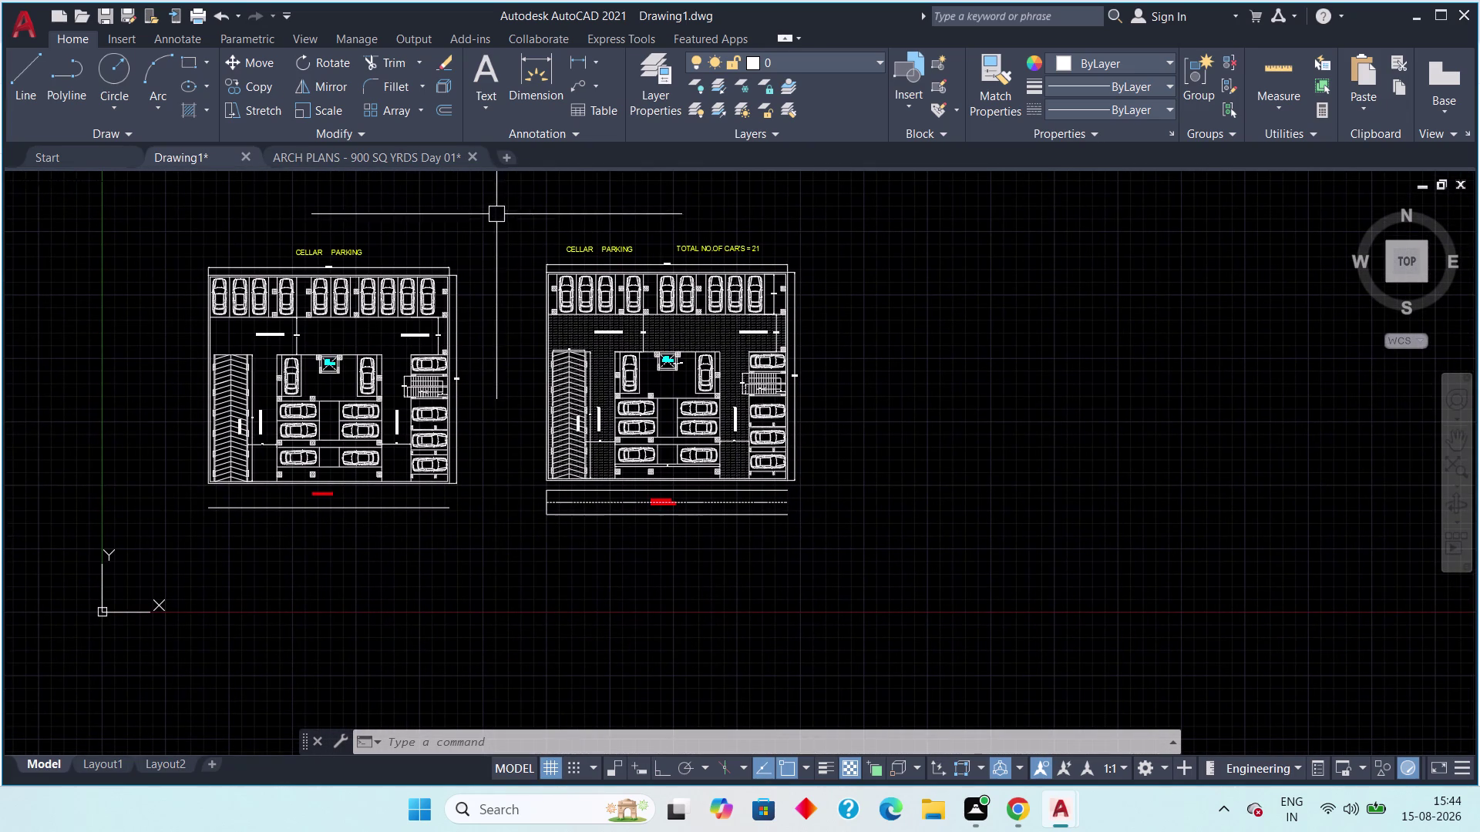
drag(495, 216, 487, 239)
click(198, 543)
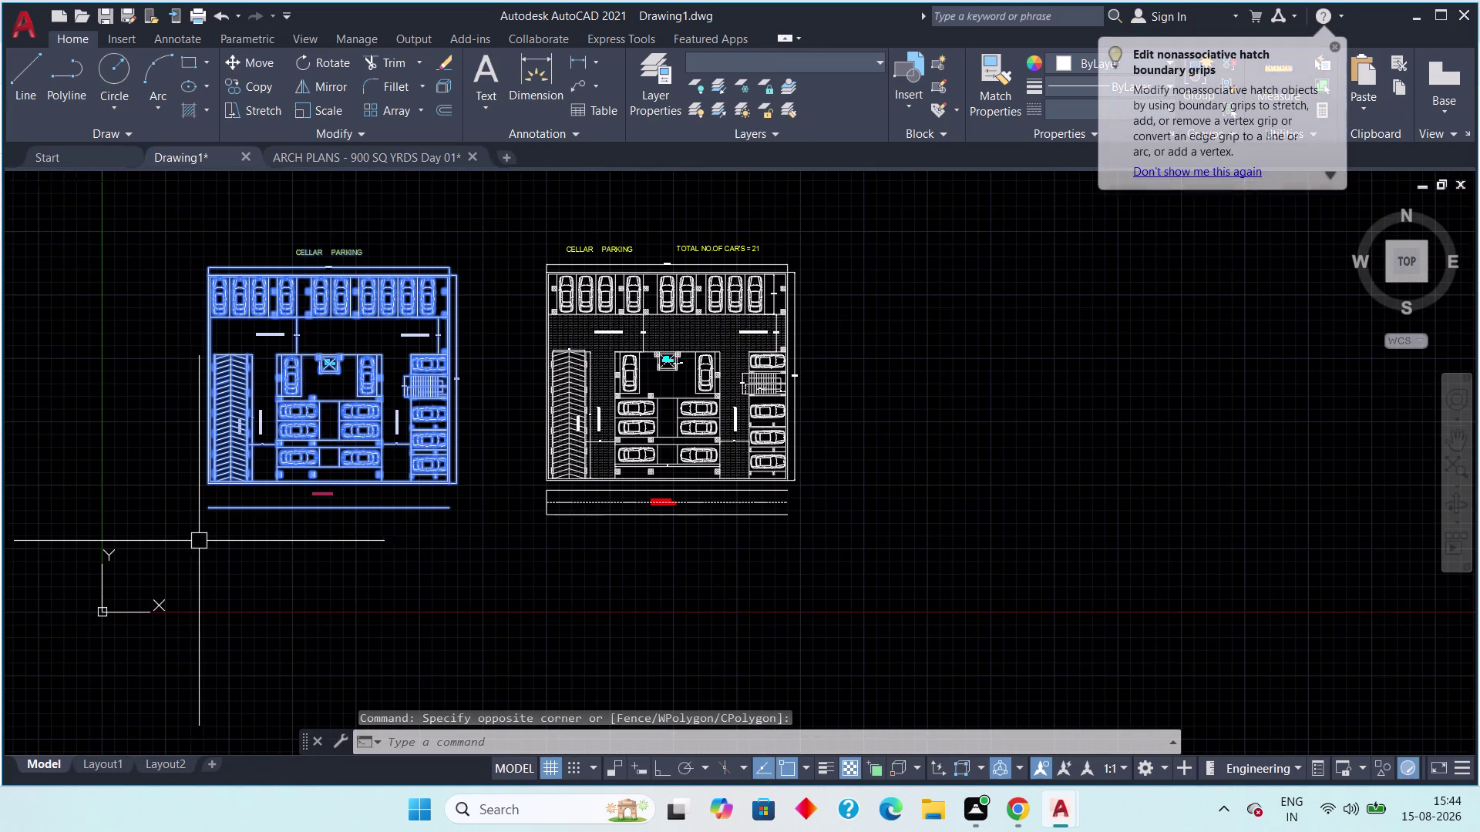
key(Delete)
middle_drag(230, 559, 202, 575)
scroll(down, 3)
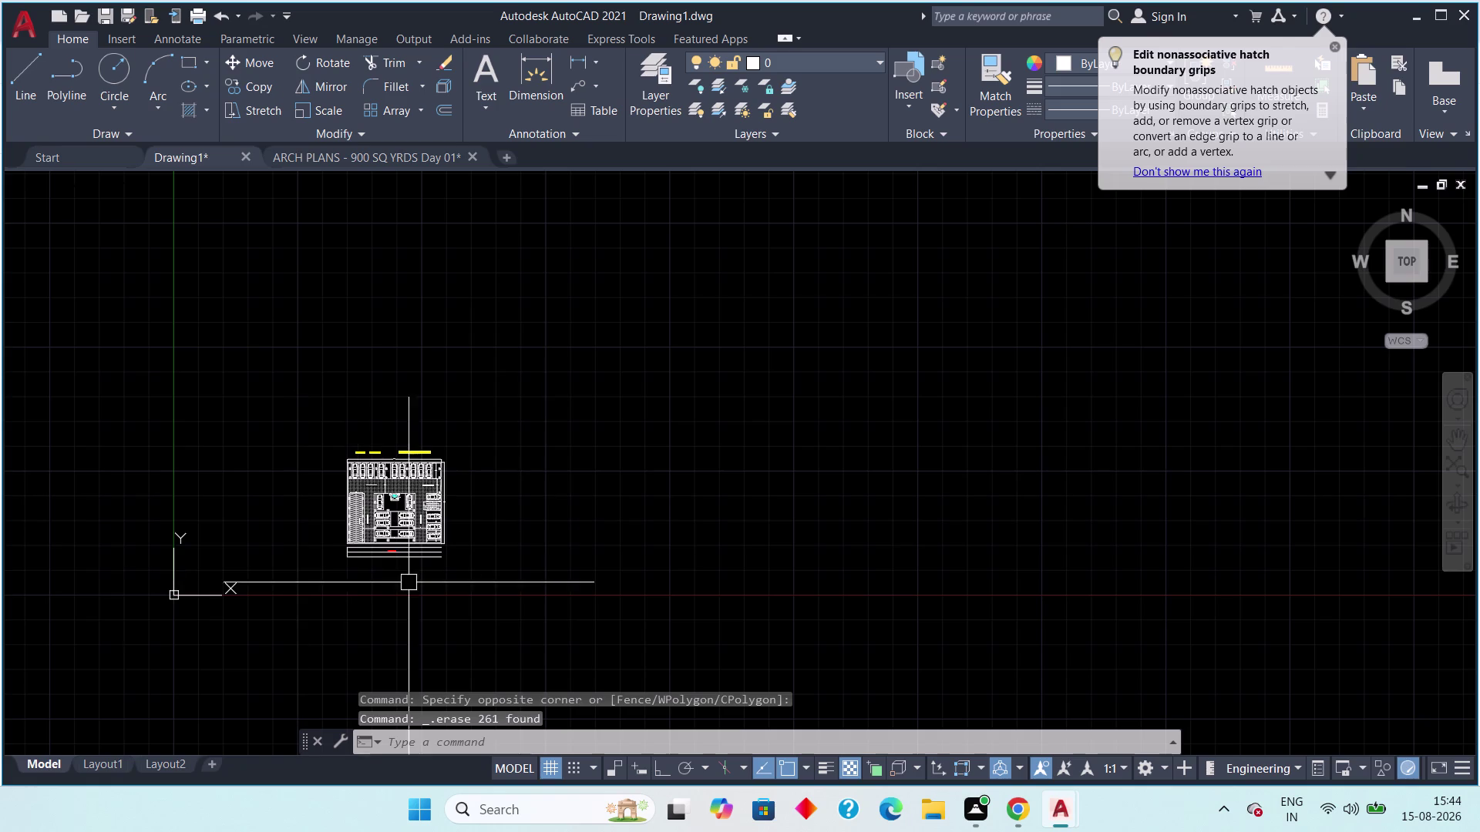
drag(487, 390, 446, 449)
click(287, 596)
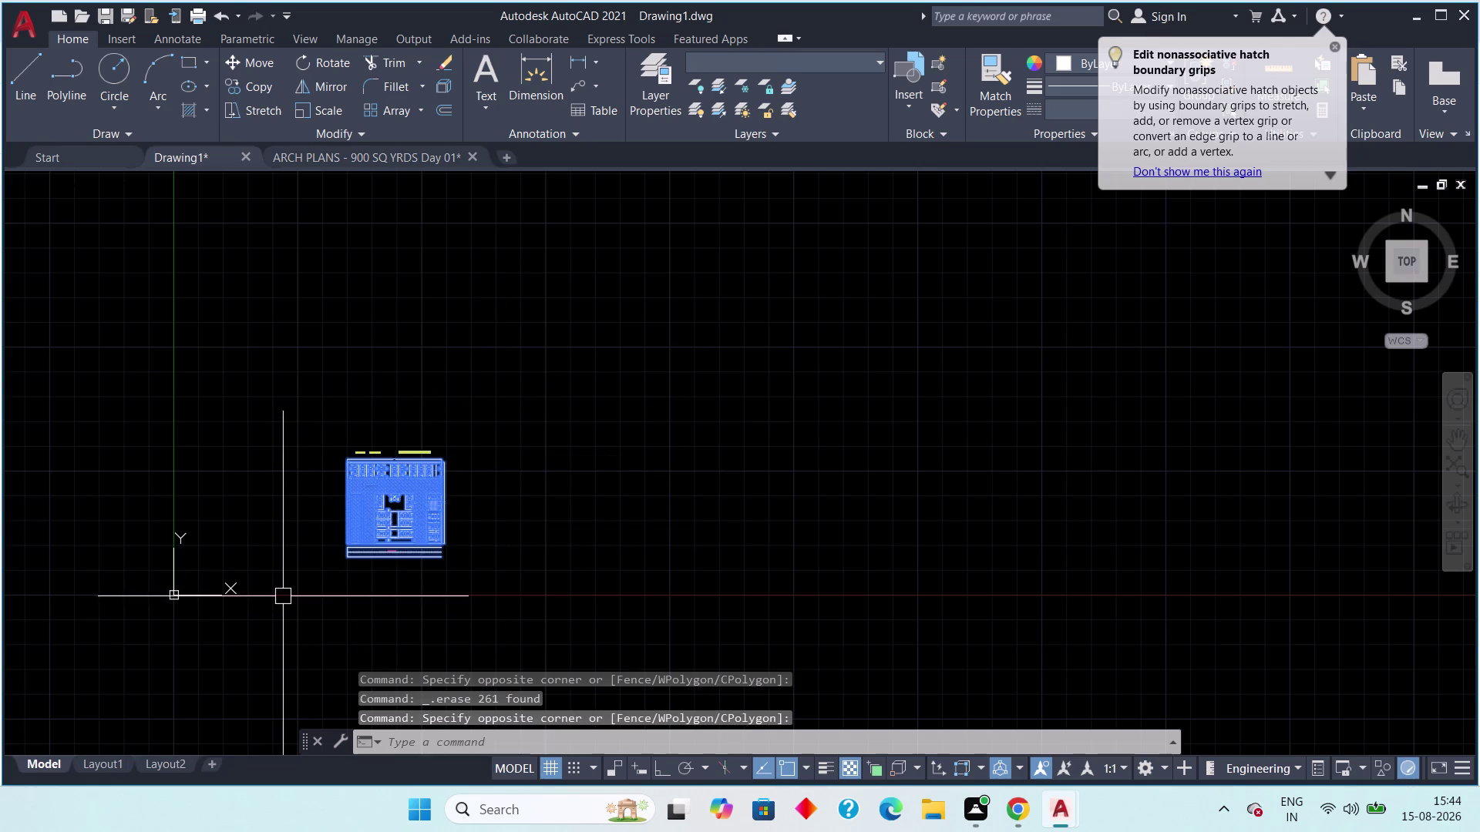
key(m)
key(space)
drag(378, 513, 333, 512)
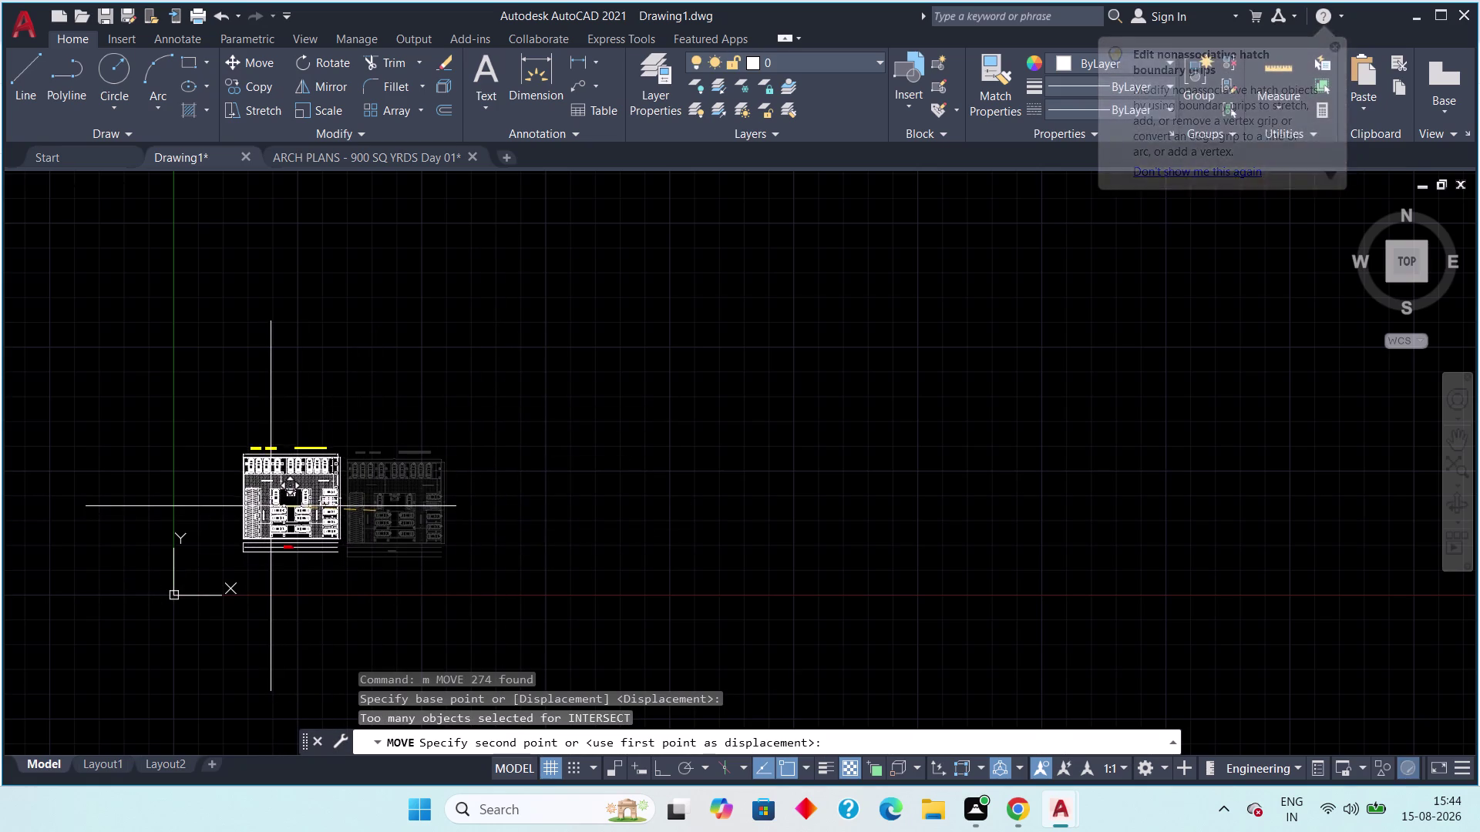
click(265, 487)
key(Escape)
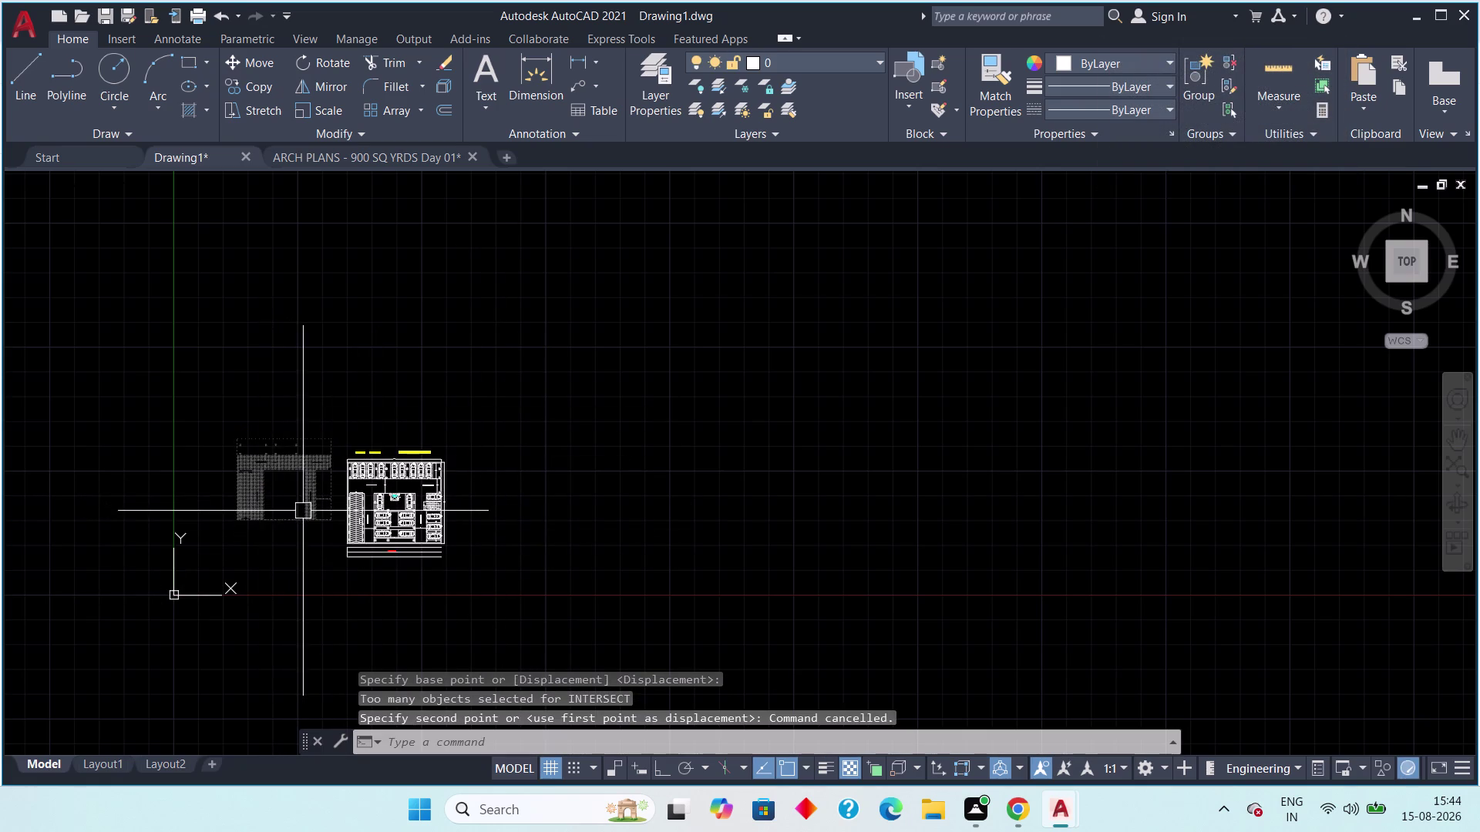
key(Escape)
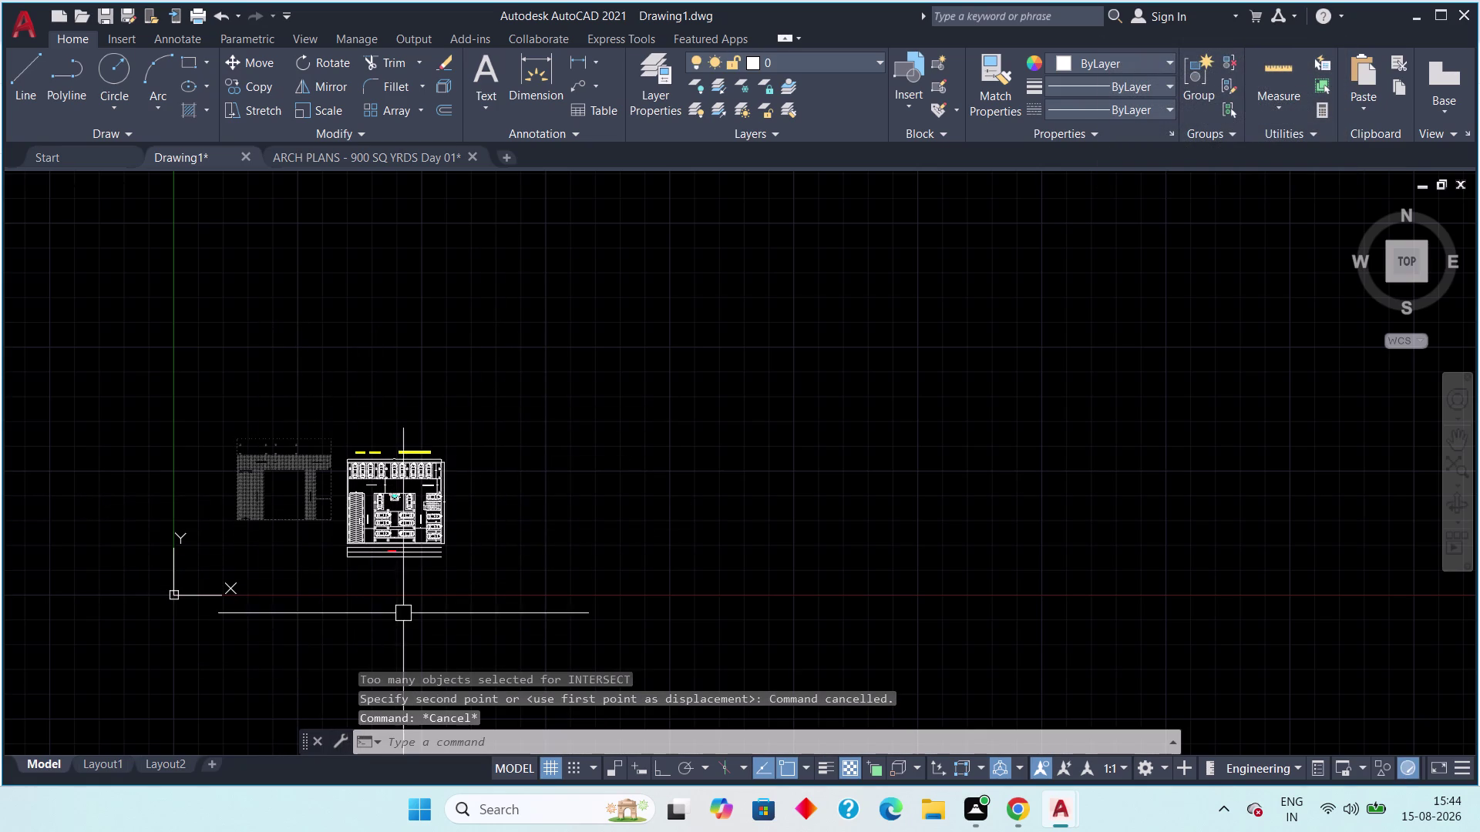
scroll(down, 3)
key(Escape)
key(Escape)
key(Escape)
scroll(up, 3)
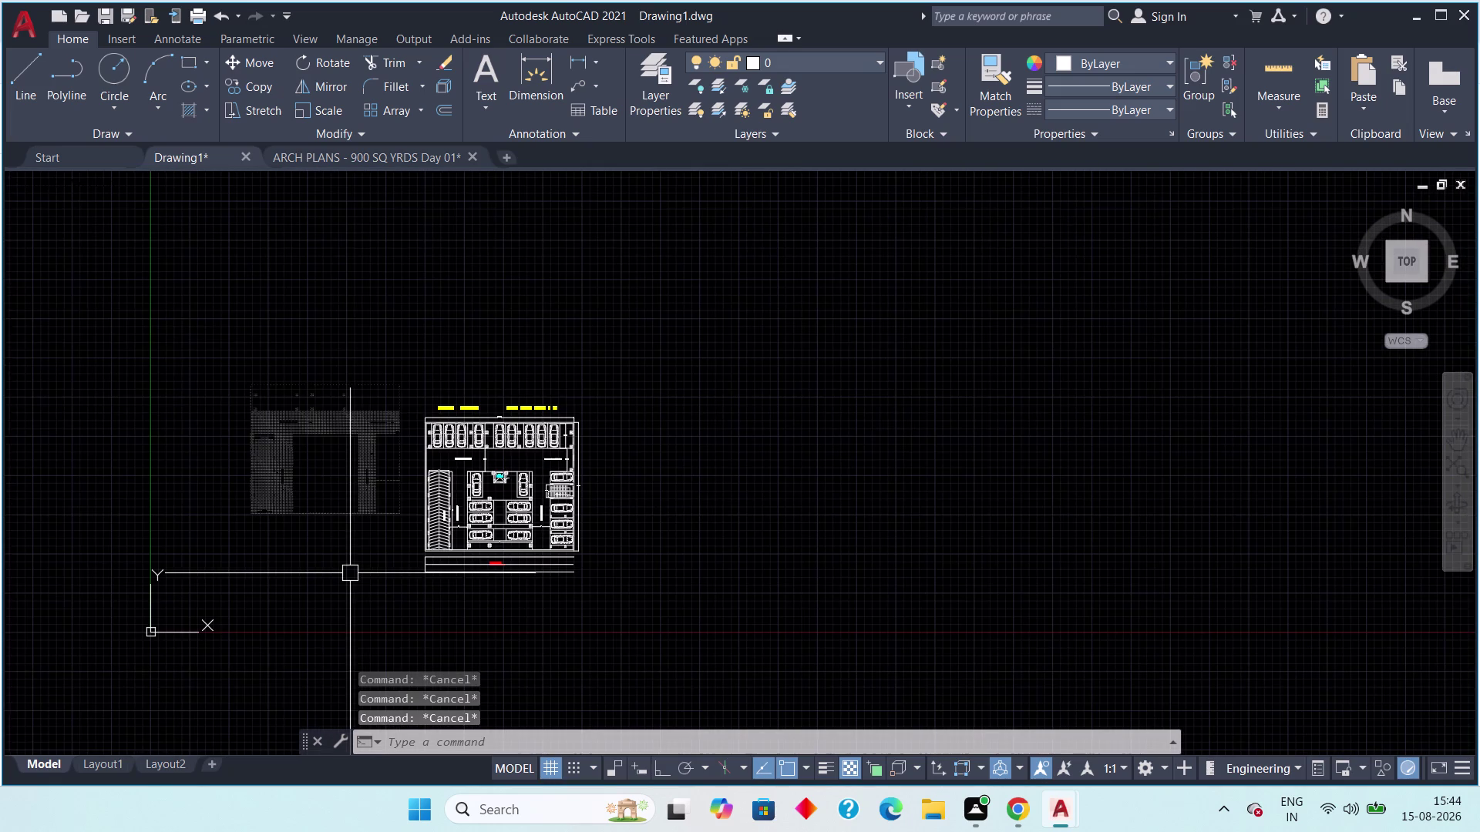
key(ctrl+z)
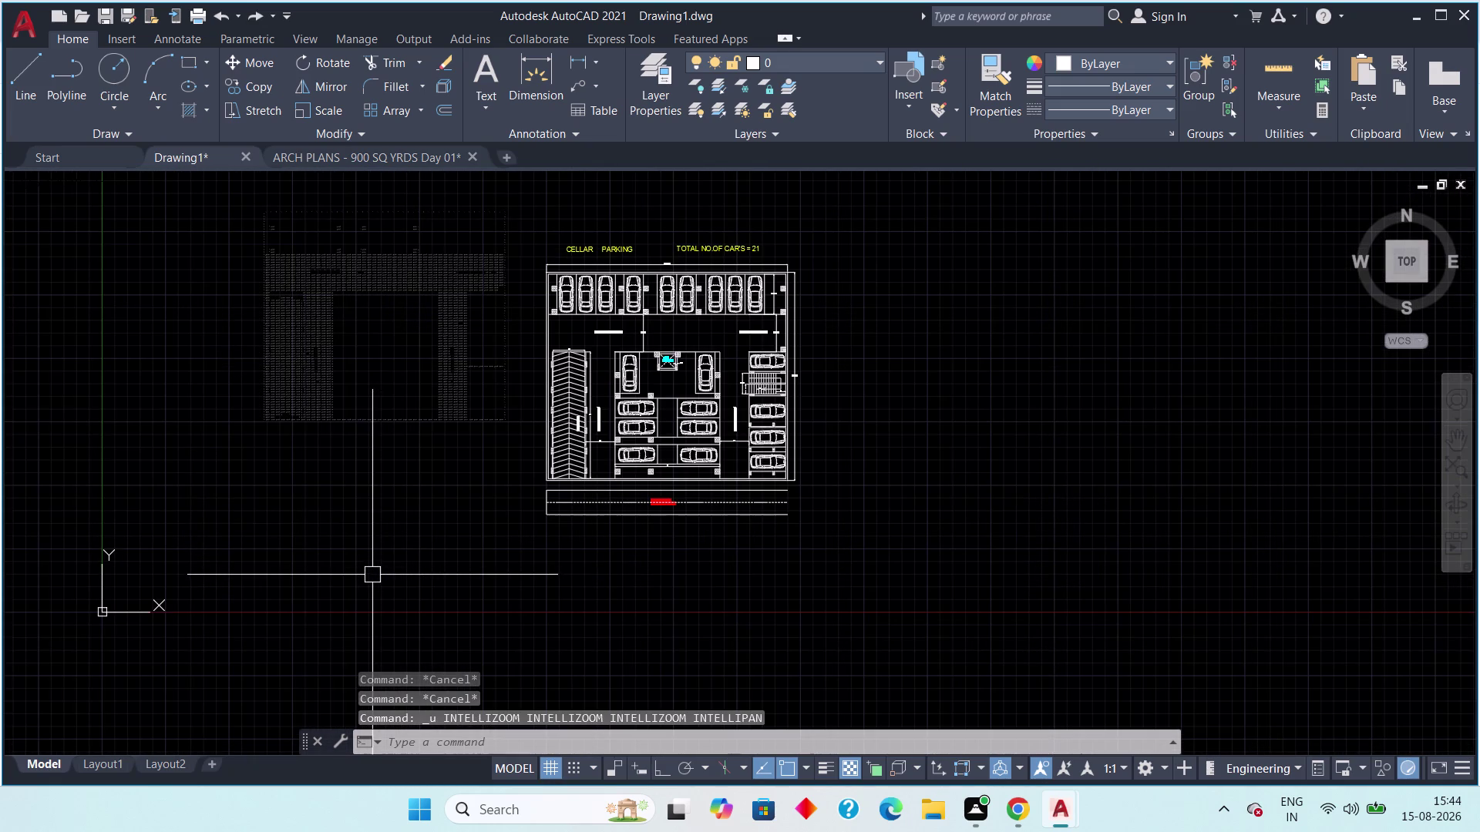
key(ctrl+z)
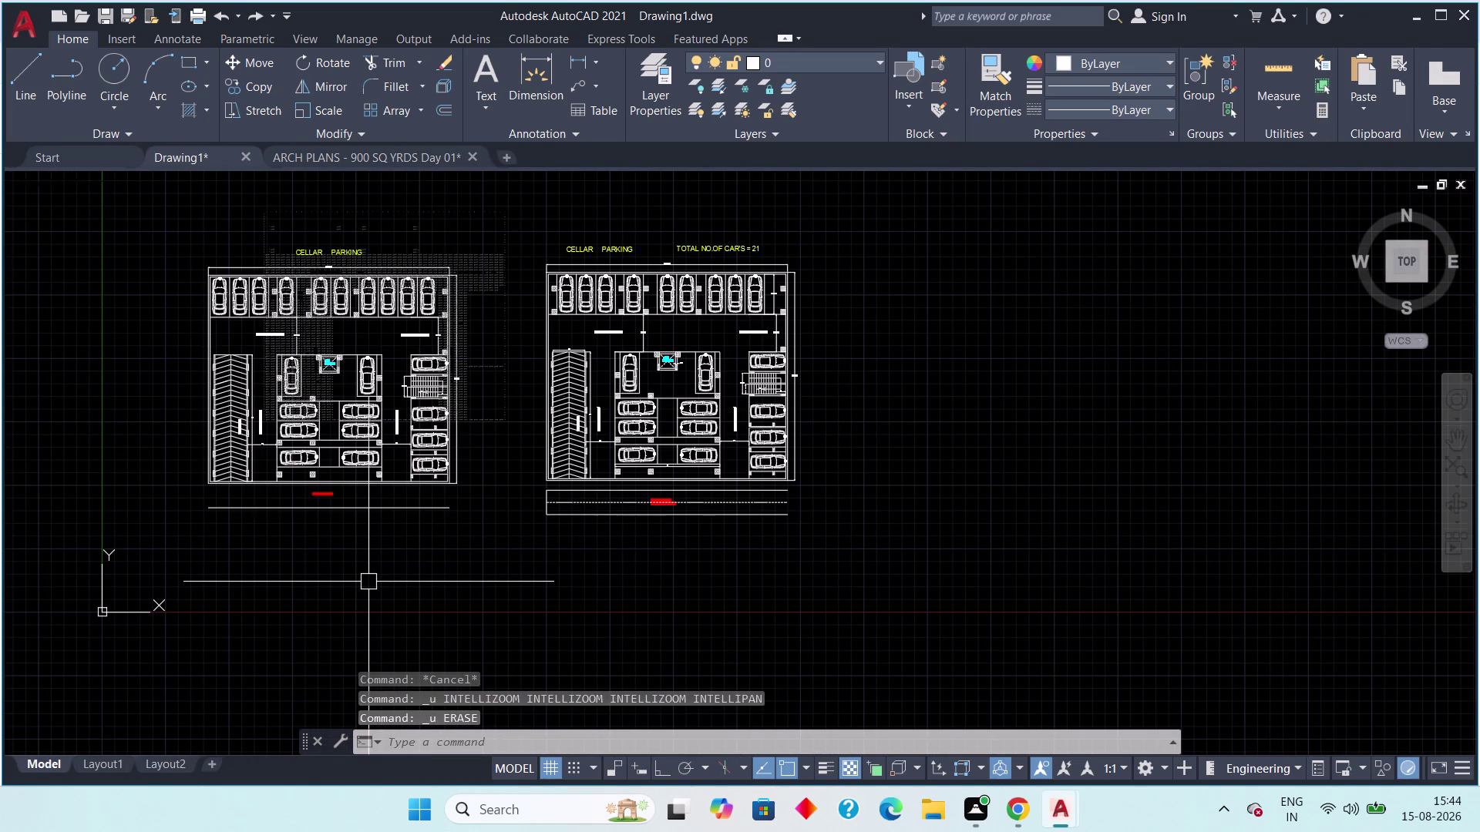
middle_drag(365, 542, 398, 596)
key(Escape)
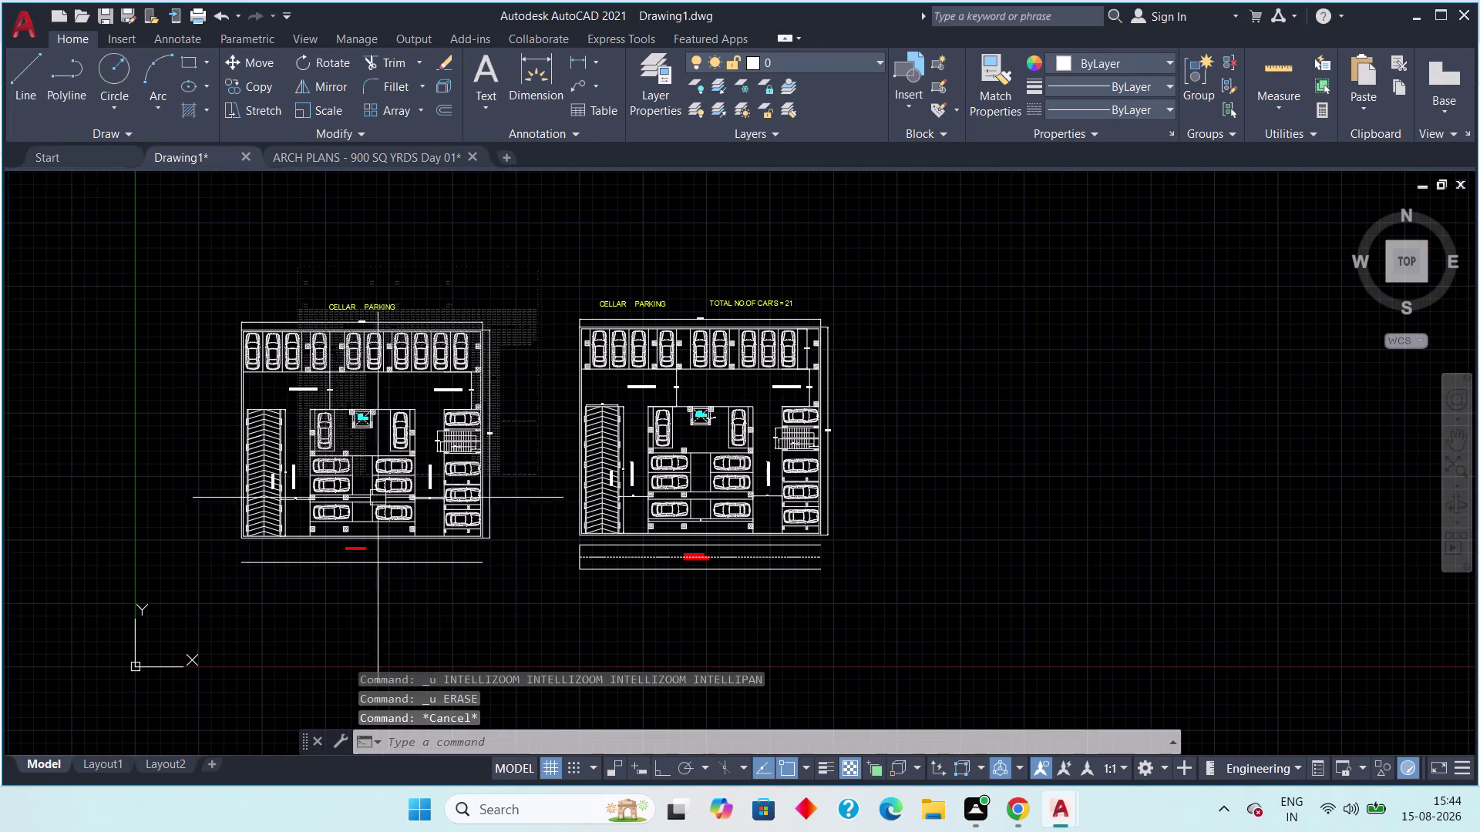
click(464, 322)
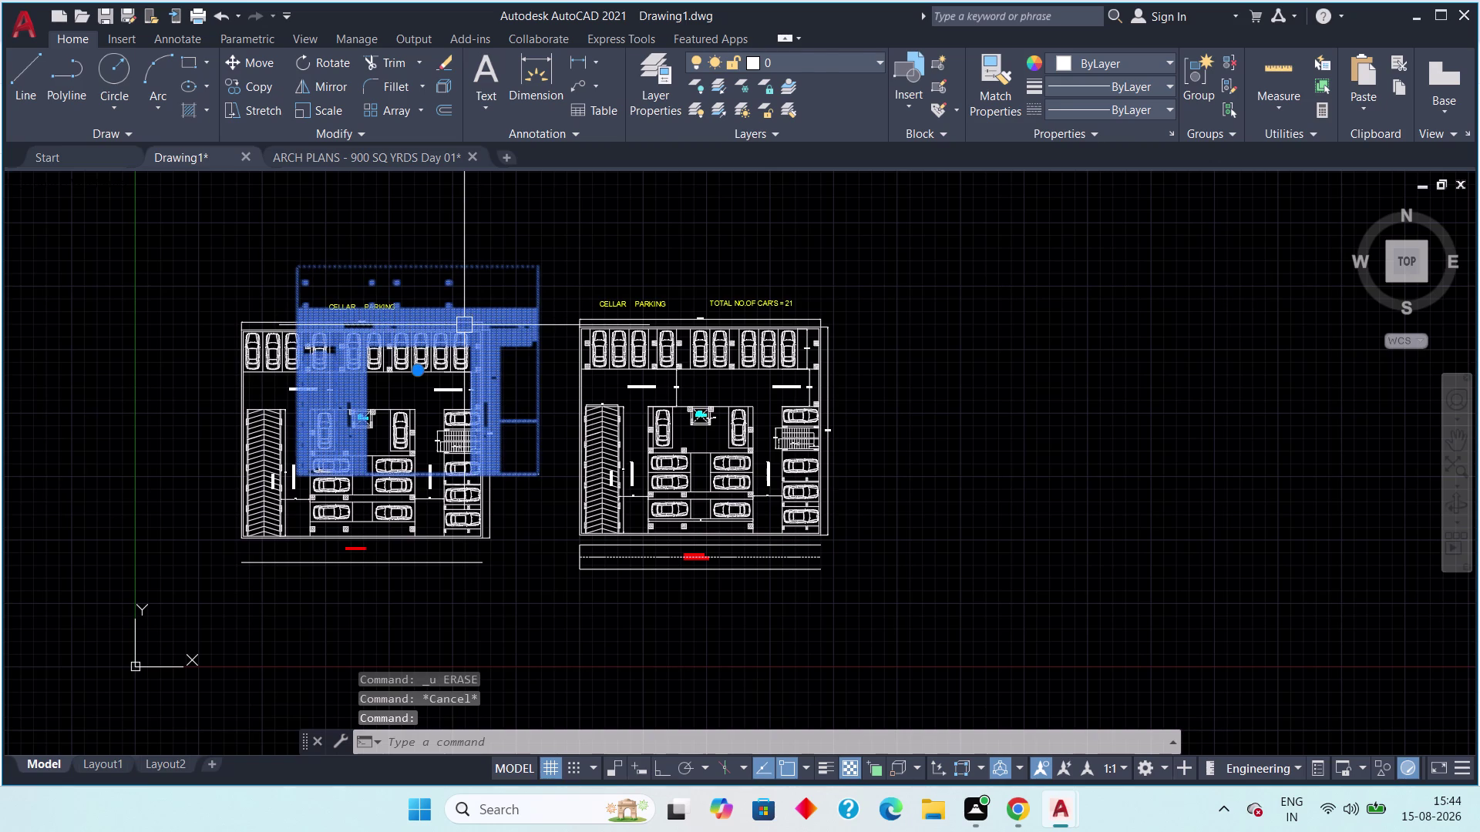
key(Delete)
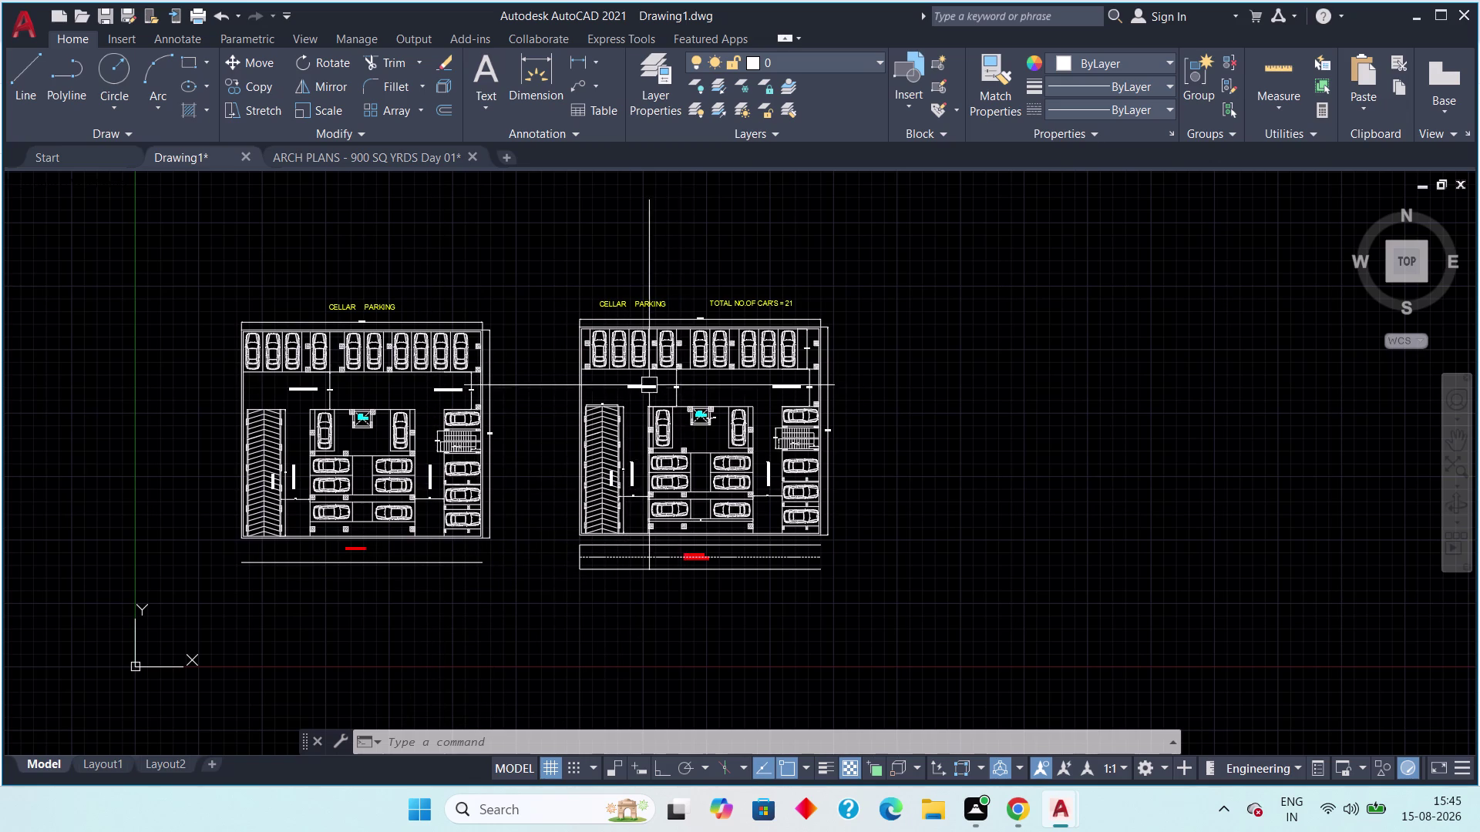
Zoom and pan across the right cellar parking plan's details, including its lower part, to check it.
scroll(up, 3)
scroll(up, 3)
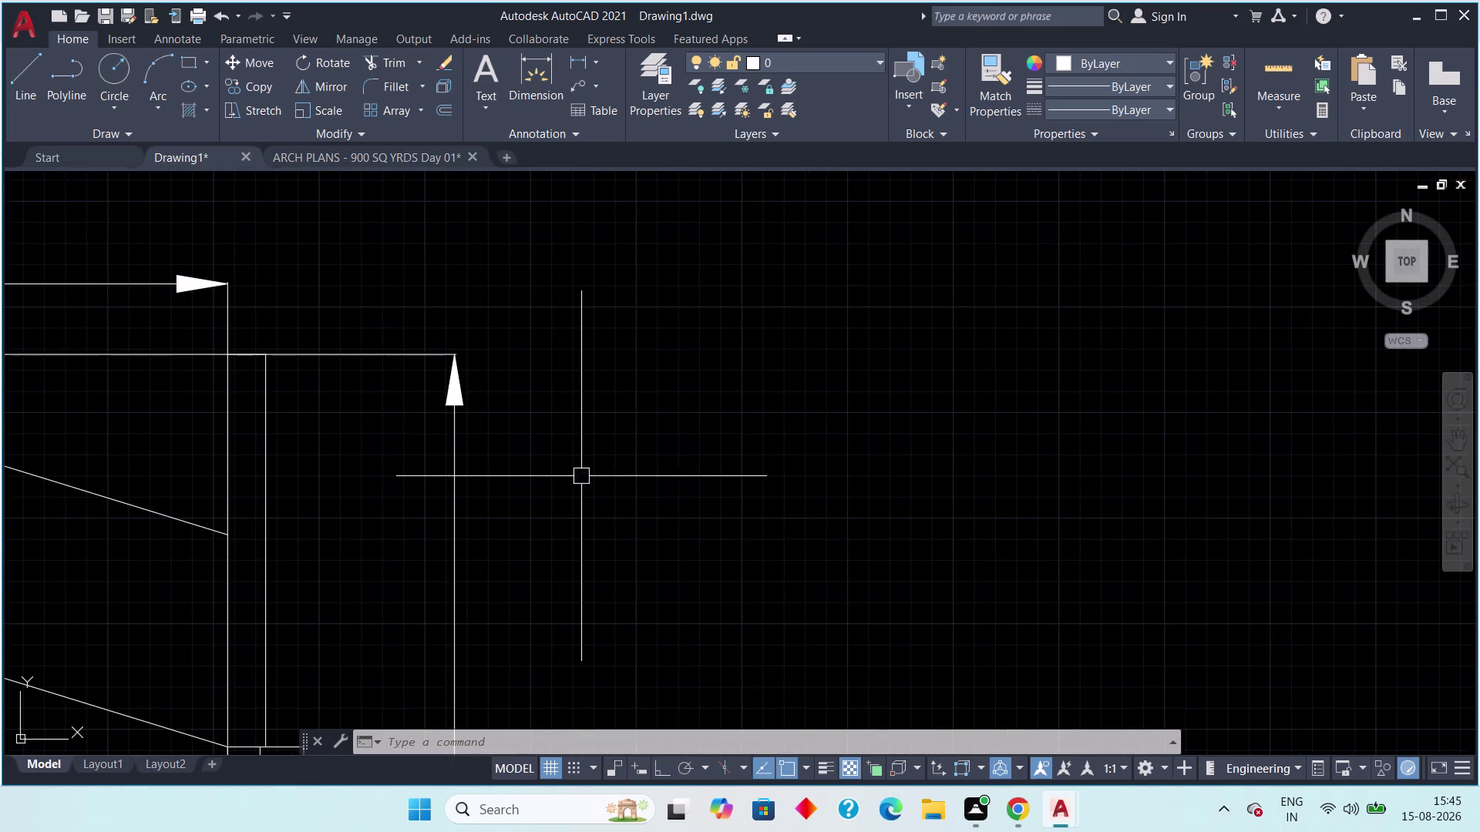
scroll(up, 3)
scroll(down, 3)
scroll(down, 3)
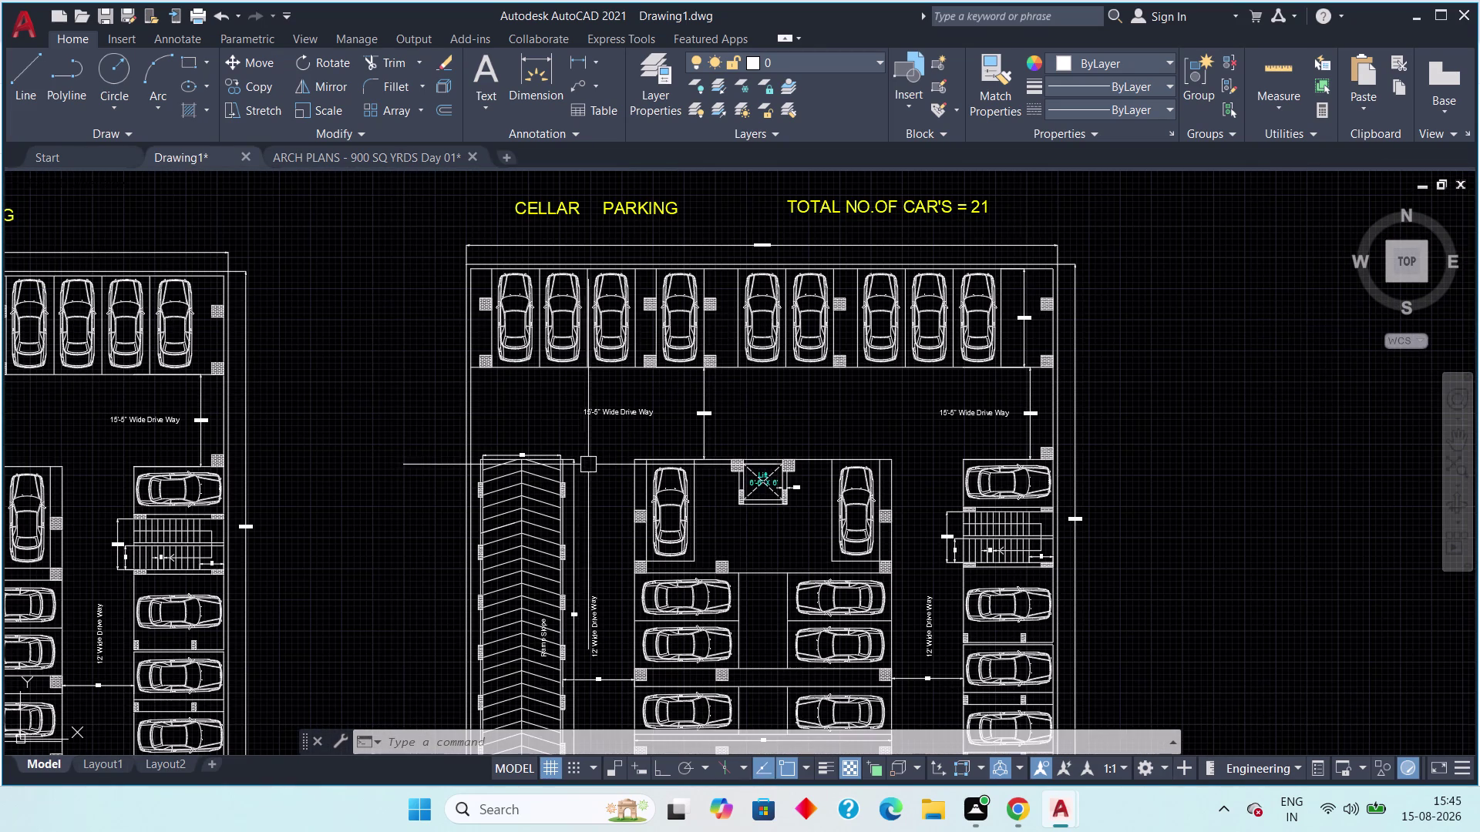
middle_drag(582, 466, 543, 336)
middle_drag(726, 536, 670, 509)
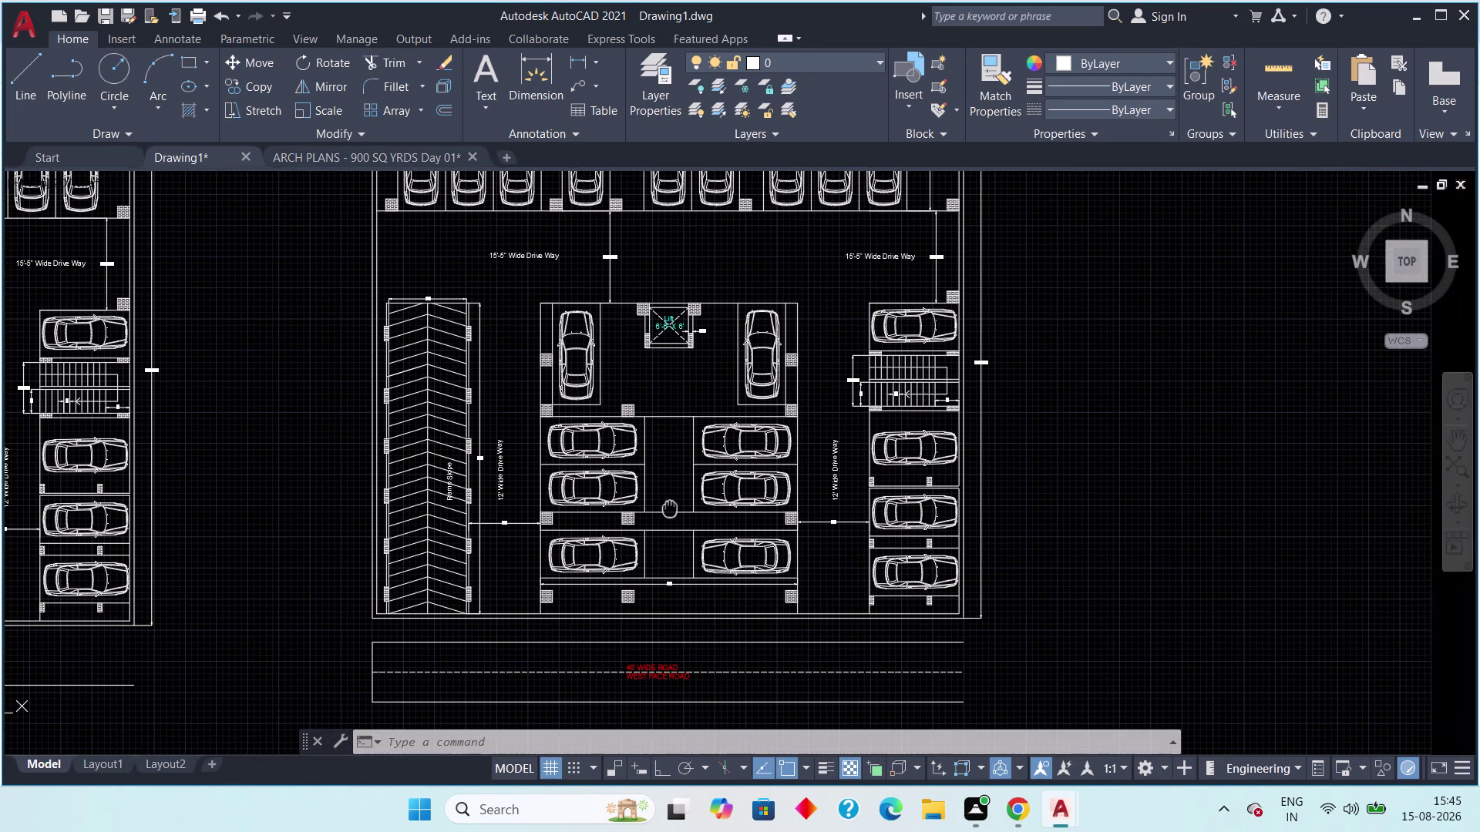
middle_drag(670, 509, 587, 551)
scroll(down, 3)
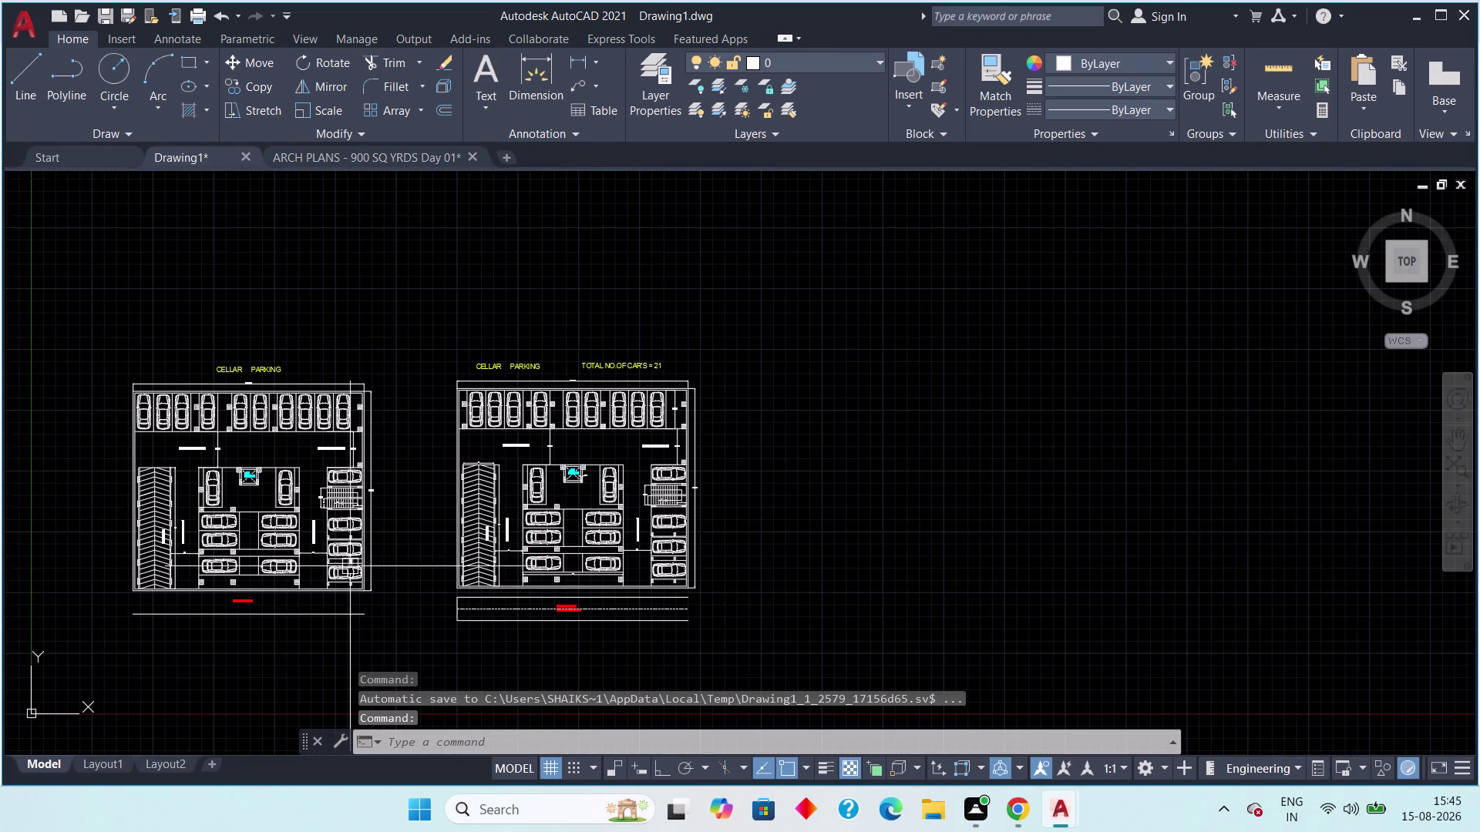